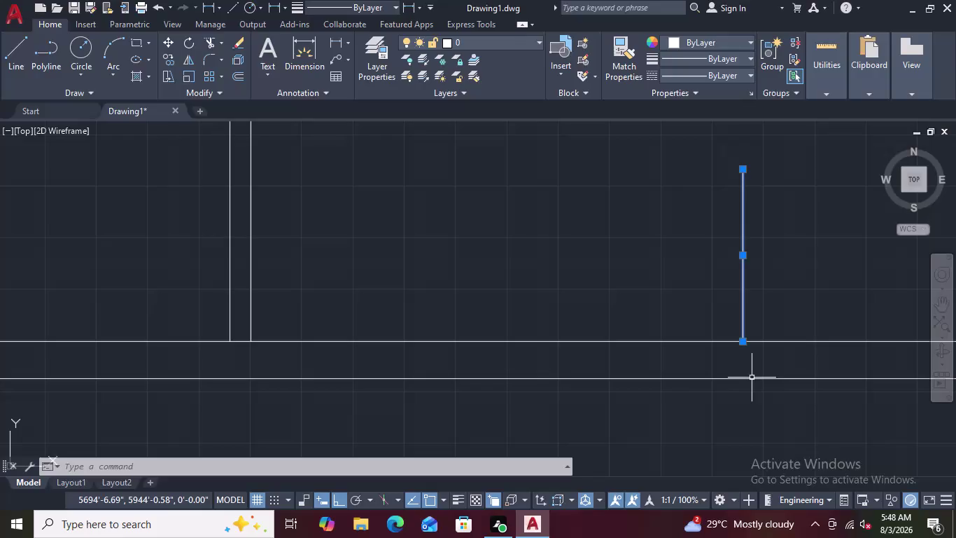
Start two dimension measurements from the wall corner and the stub's bottom end, cancelling both.
scroll(down, 3)
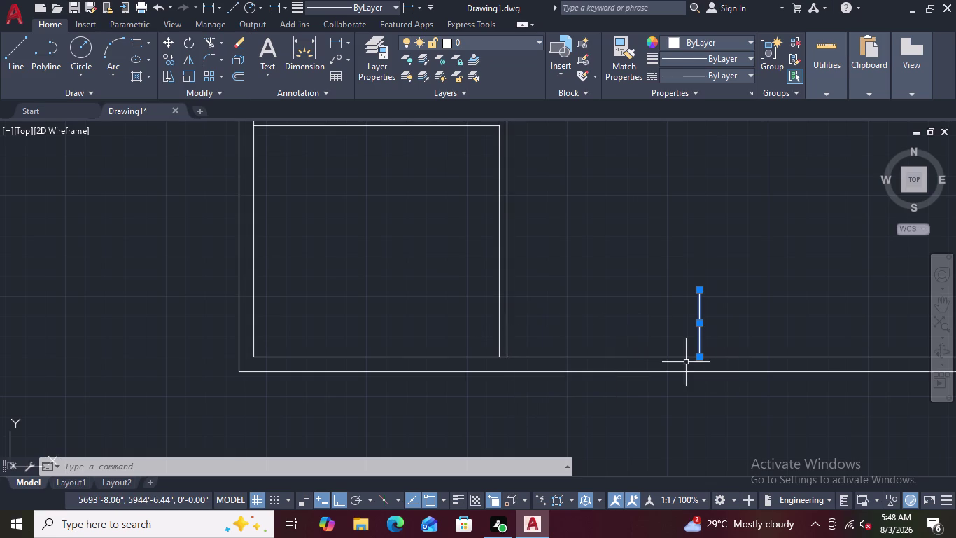
scroll(down, 3)
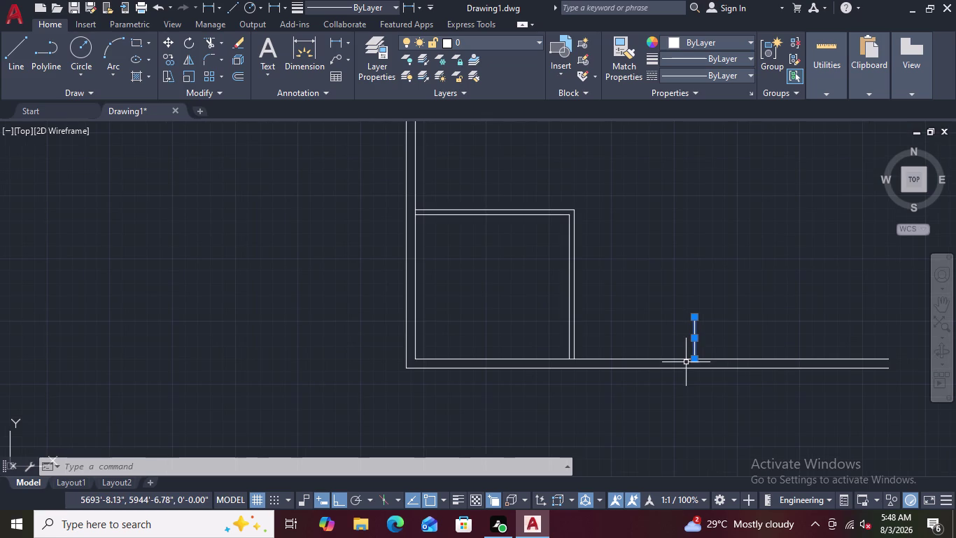
scroll(up, 3)
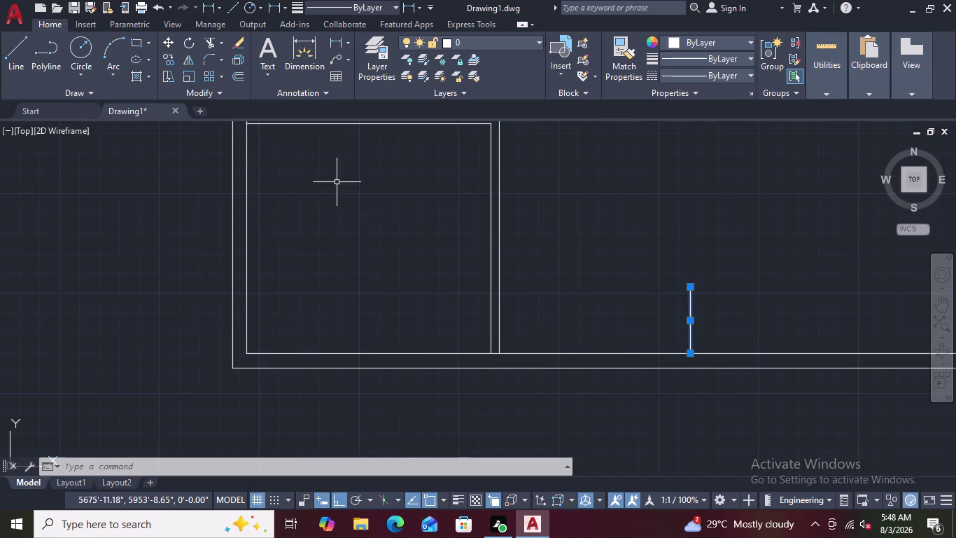
click(297, 49)
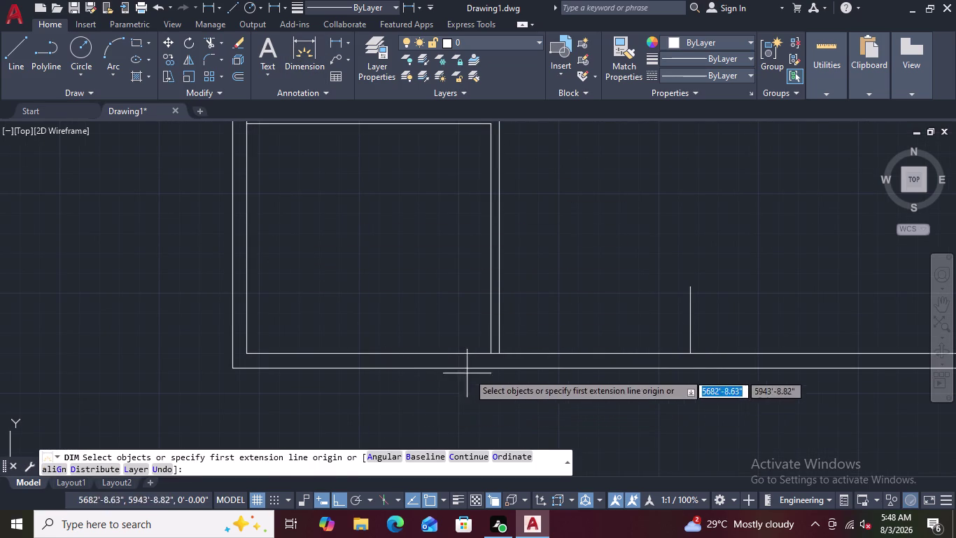
click(495, 353)
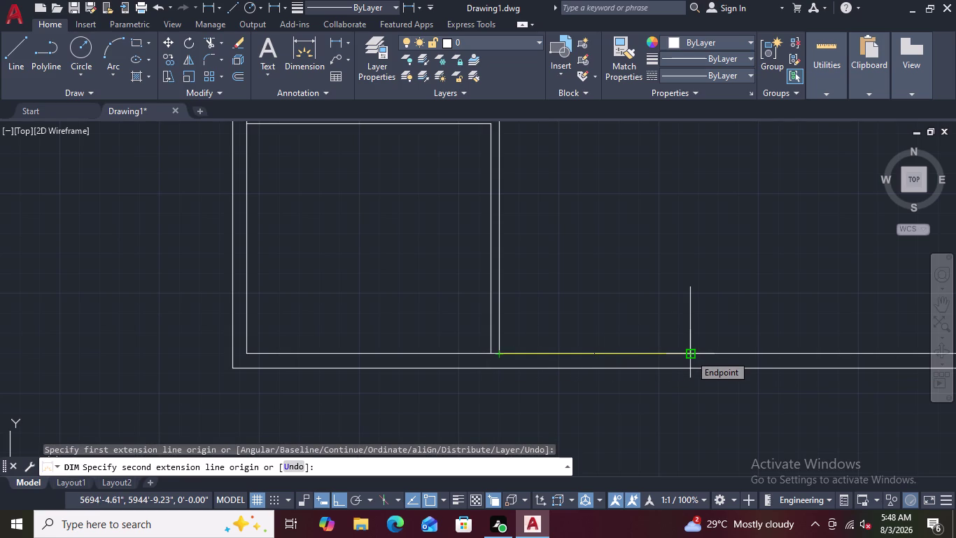
key(Escape)
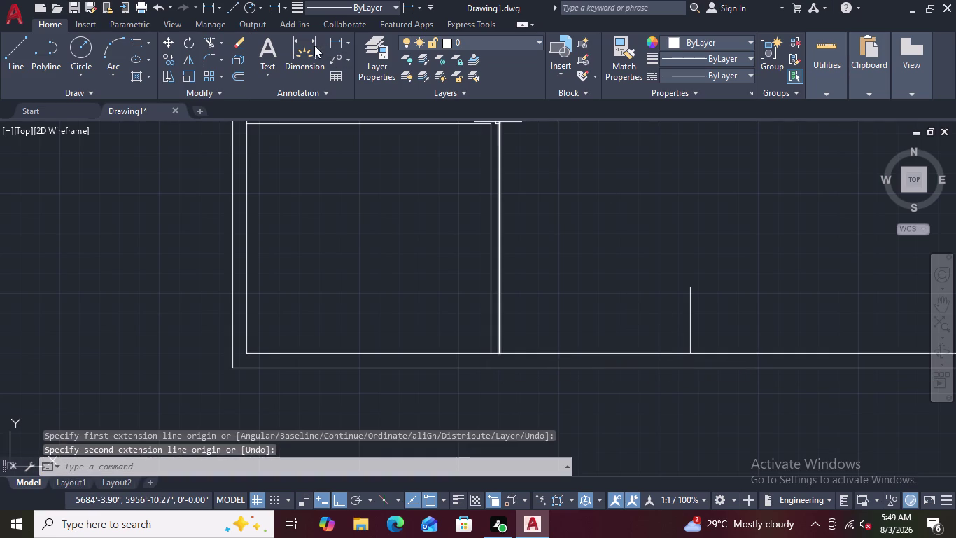
click(306, 49)
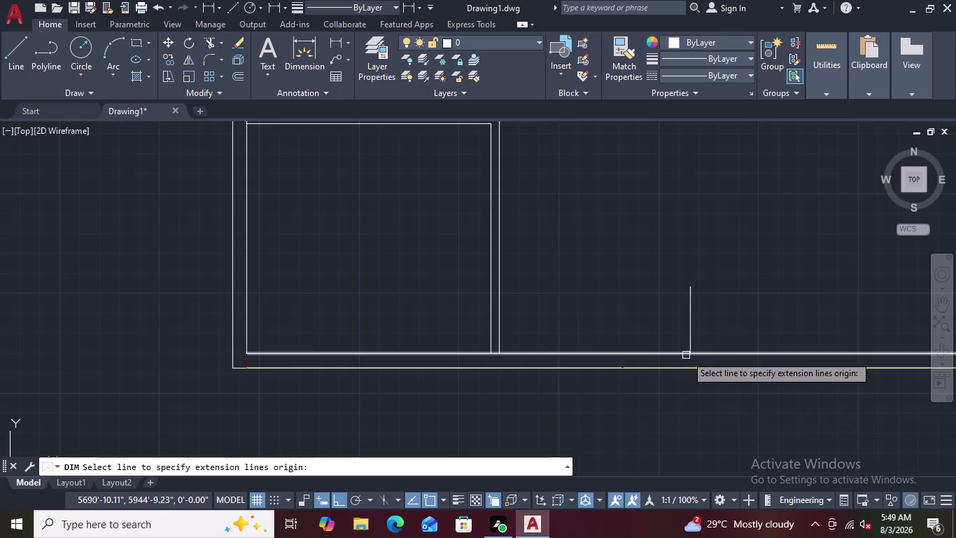
click(690, 353)
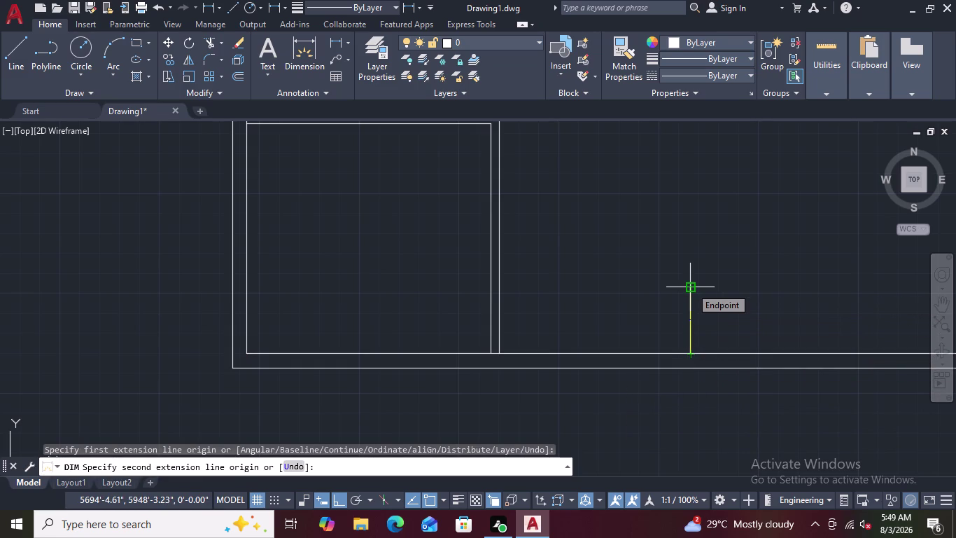
key(Escape)
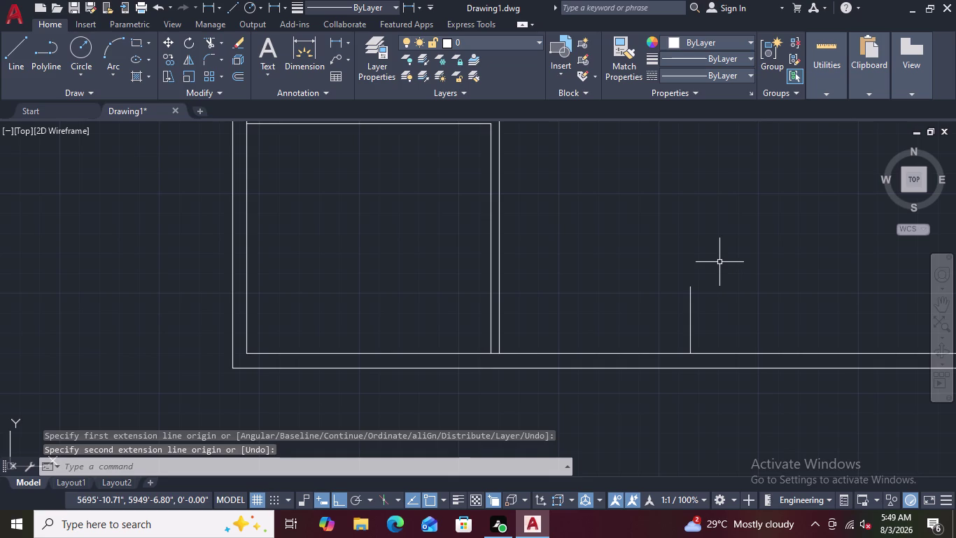
Select the short vertical stub, then abandon stretching its top end.
click(691, 289)
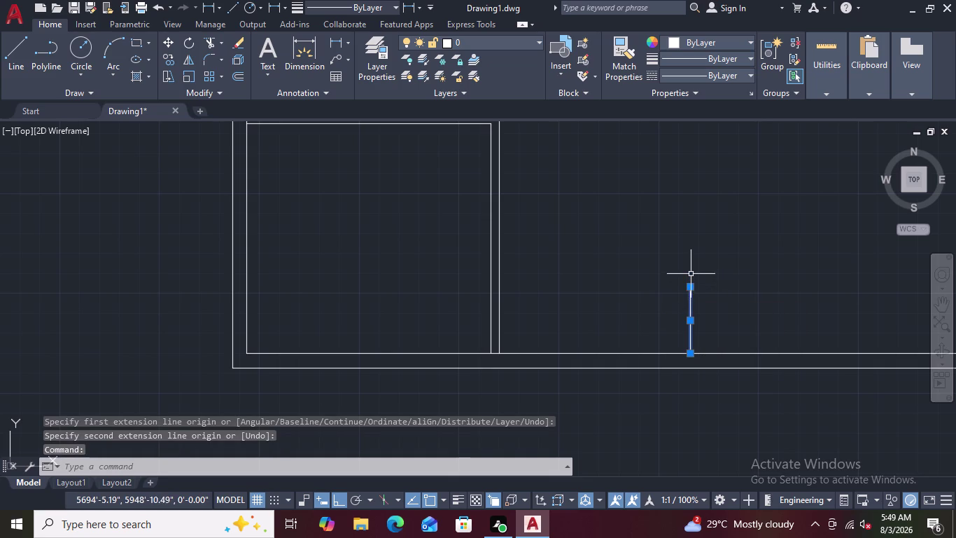
click(690, 289)
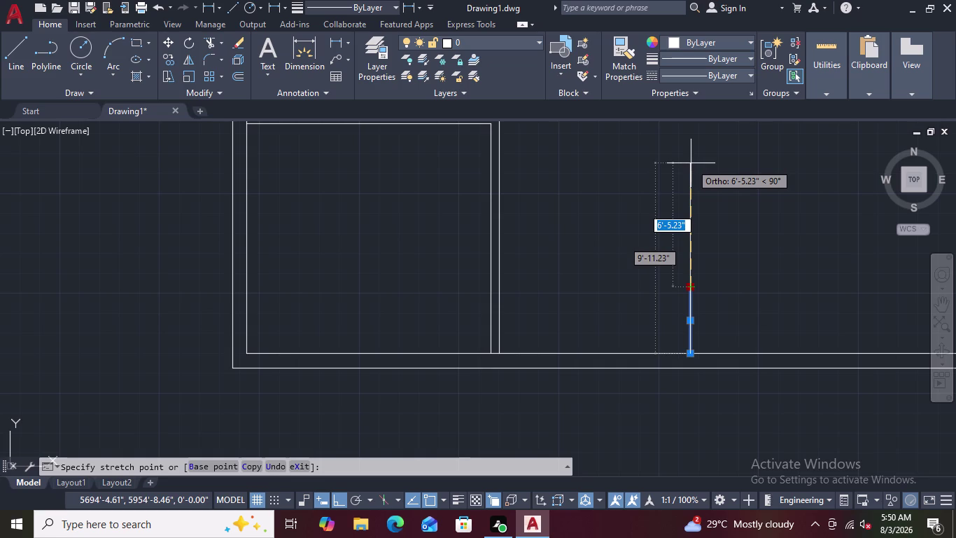
key(Escape)
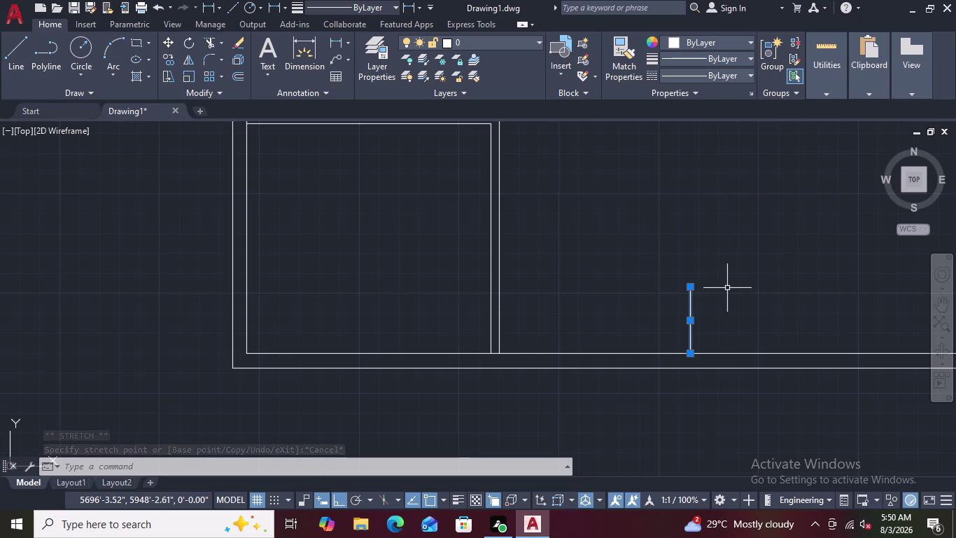
key(Escape)
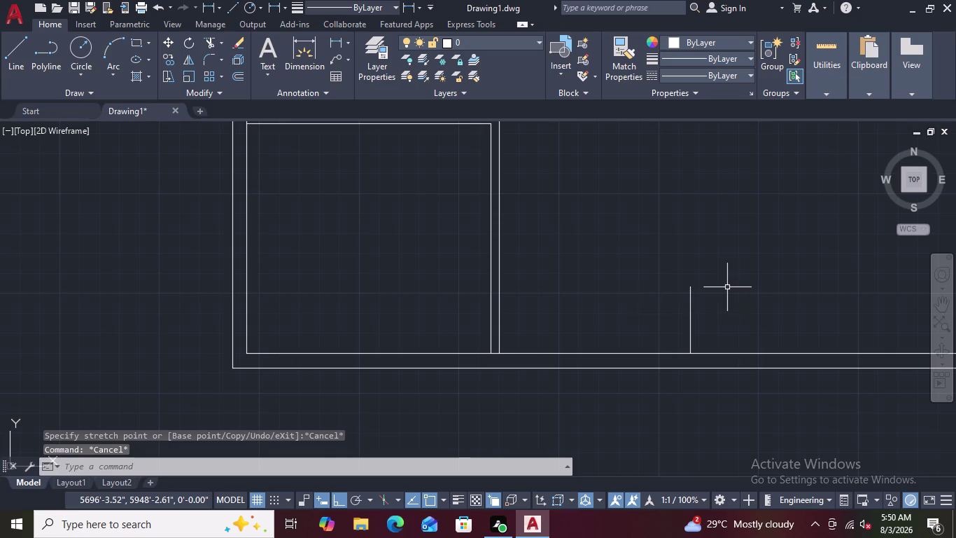
Draw an 8'11" wall line up from the stub's bottom, turning left to the existing wall.
key(l)
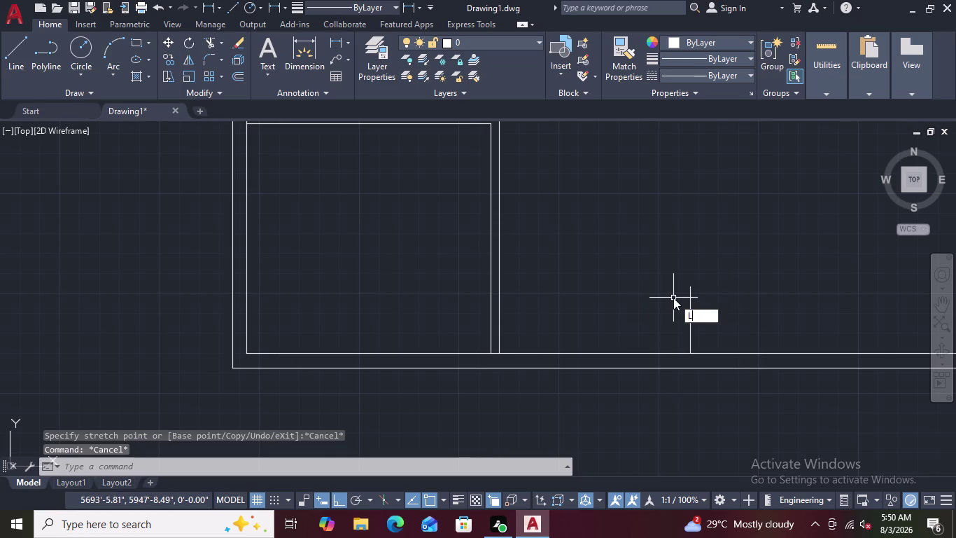
key(space)
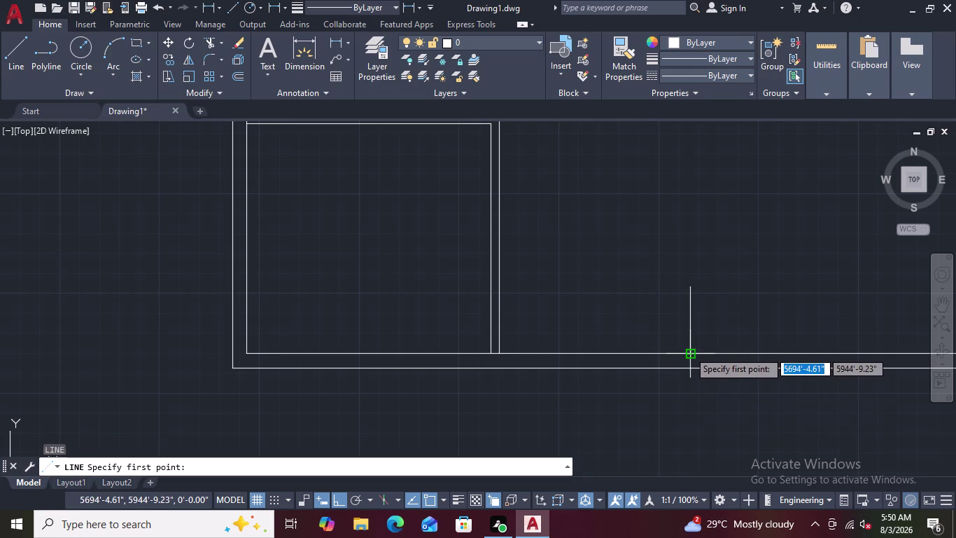
click(689, 351)
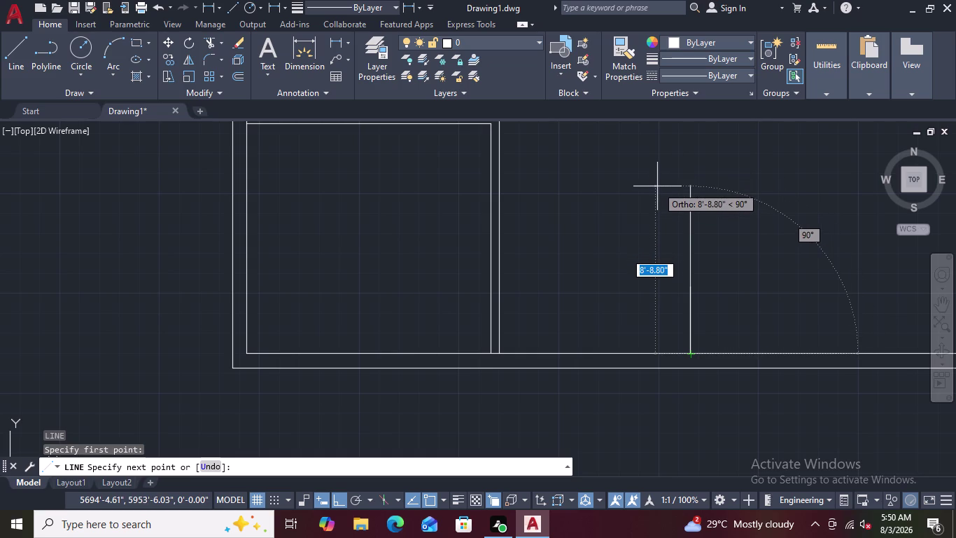
text(8')
text(11)
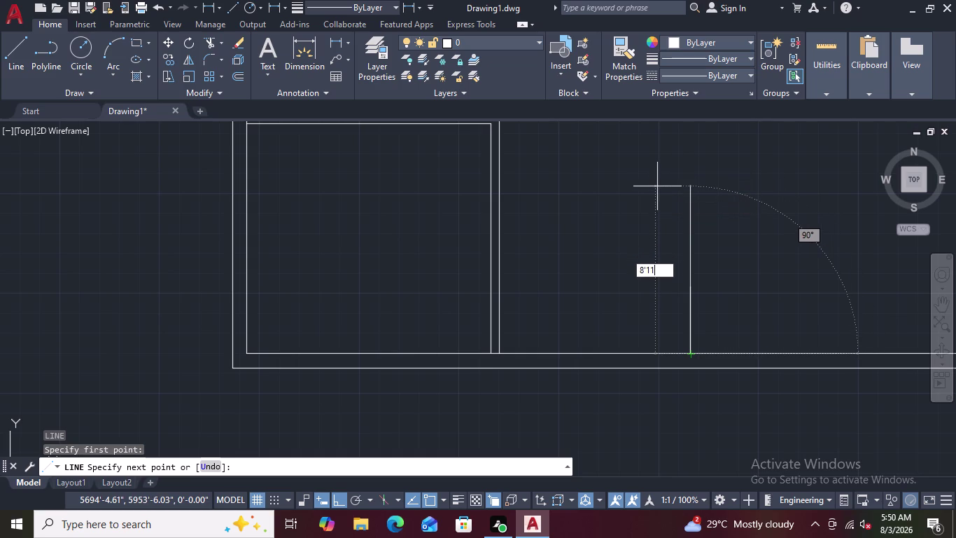
key(shift+quotedbl)
key(Return)
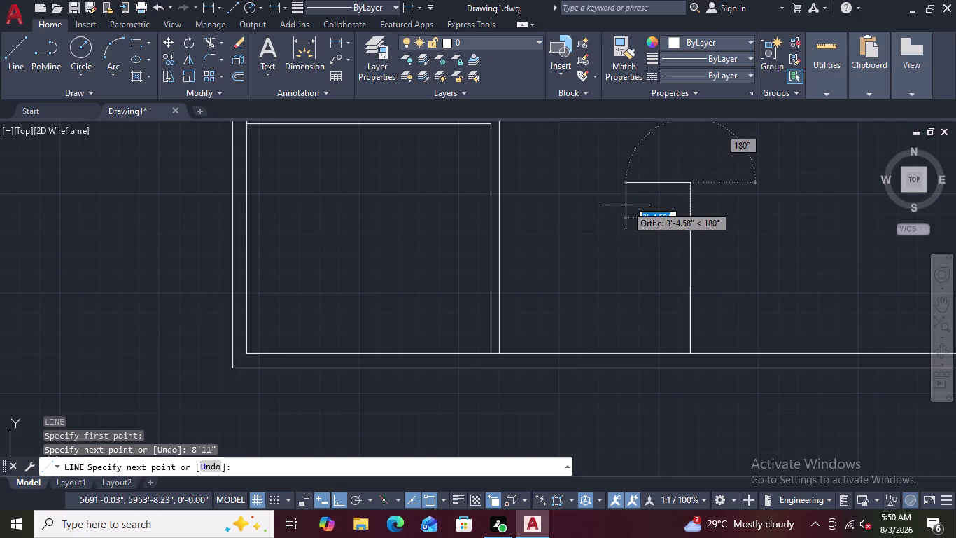
click(500, 179)
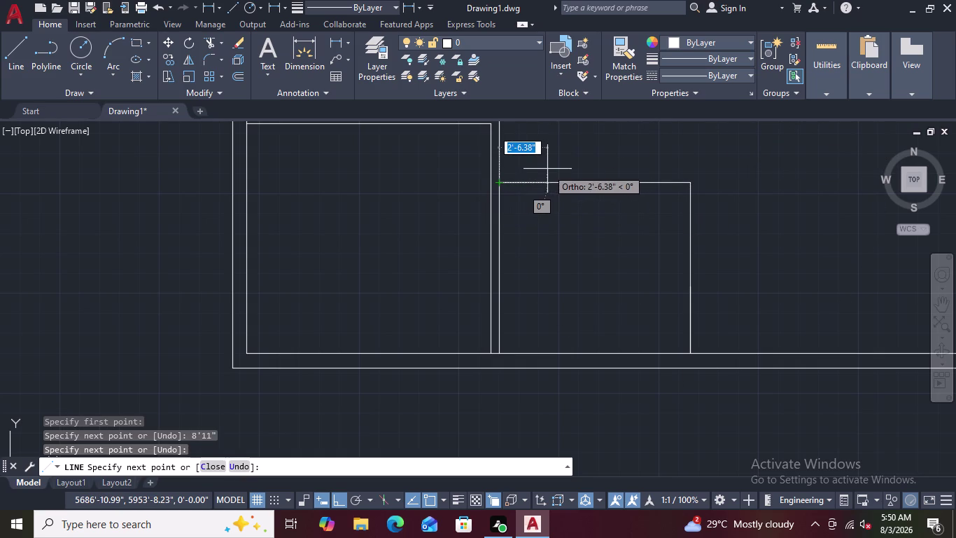
key(Escape)
scroll(up, 3)
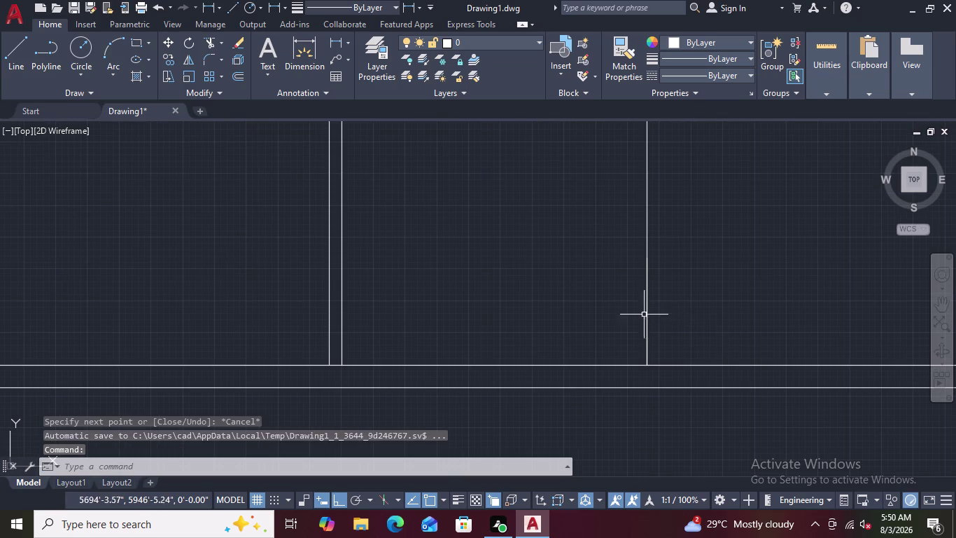
Pick the short stub from the overlapping lines on the right wall and delete it.
click(647, 299)
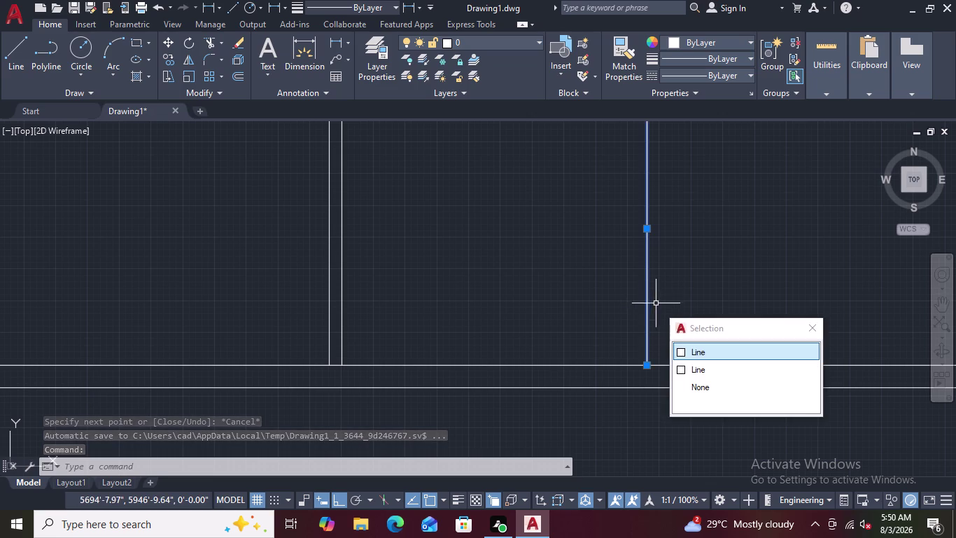
scroll(down, 3)
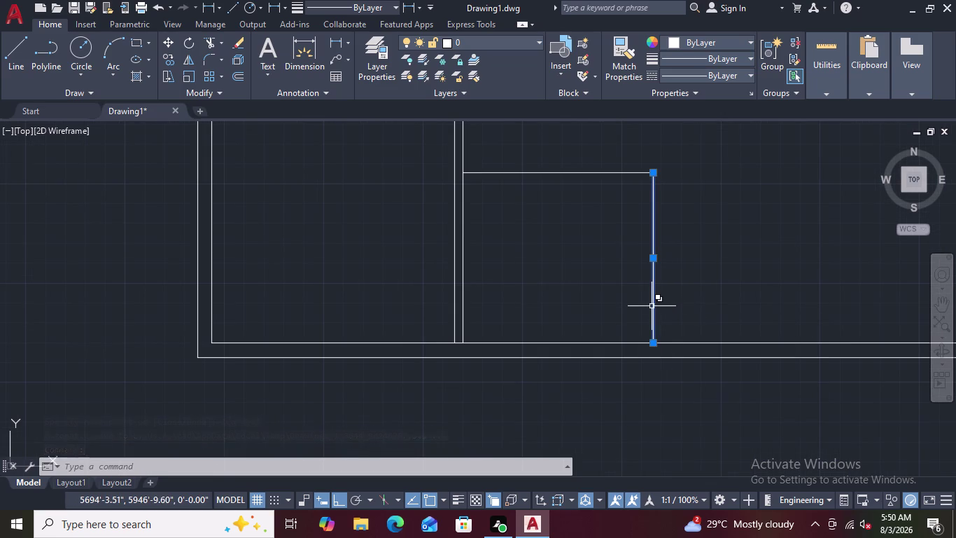
key(Escape)
click(653, 307)
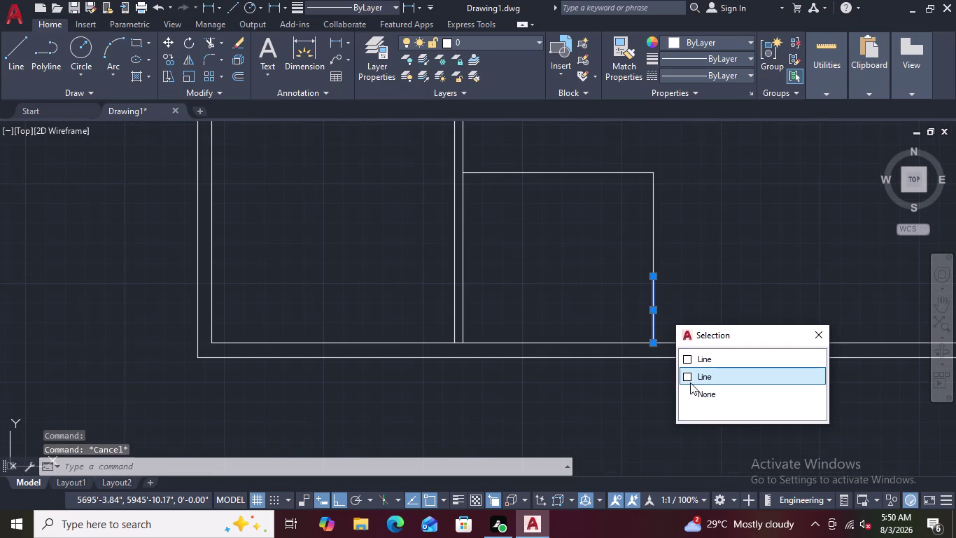
click(687, 373)
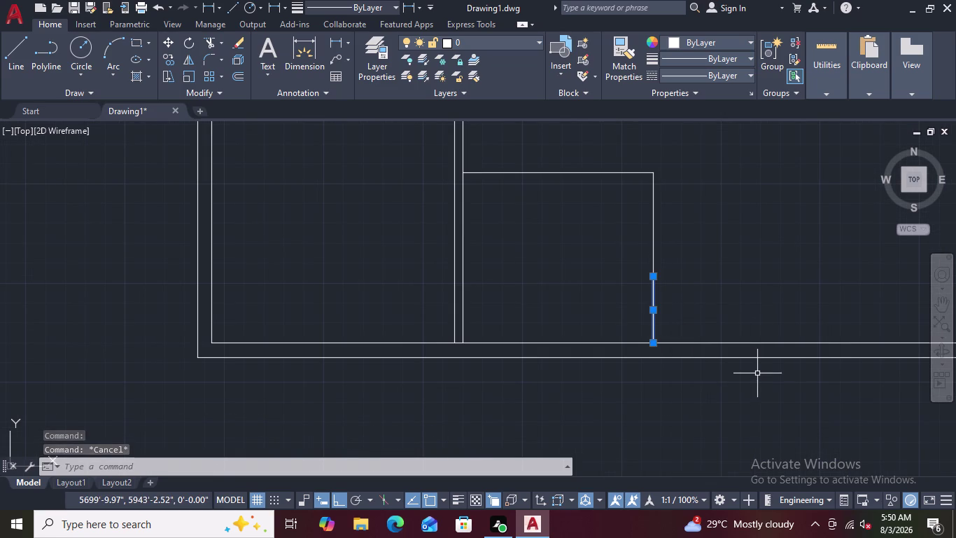
key(Delete)
scroll(down, 3)
scroll(up, 3)
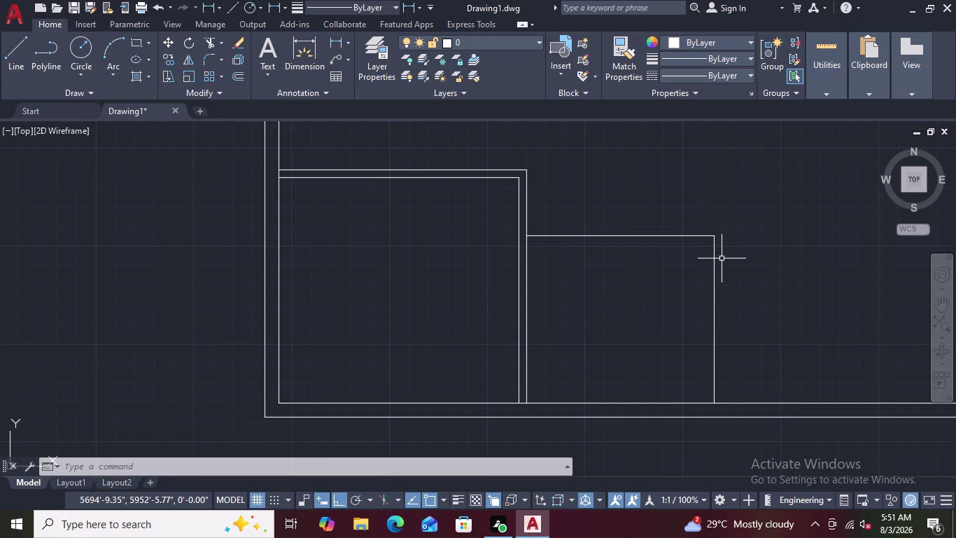
Offset the new room's top and right wall lines outward by 5".
key(o)
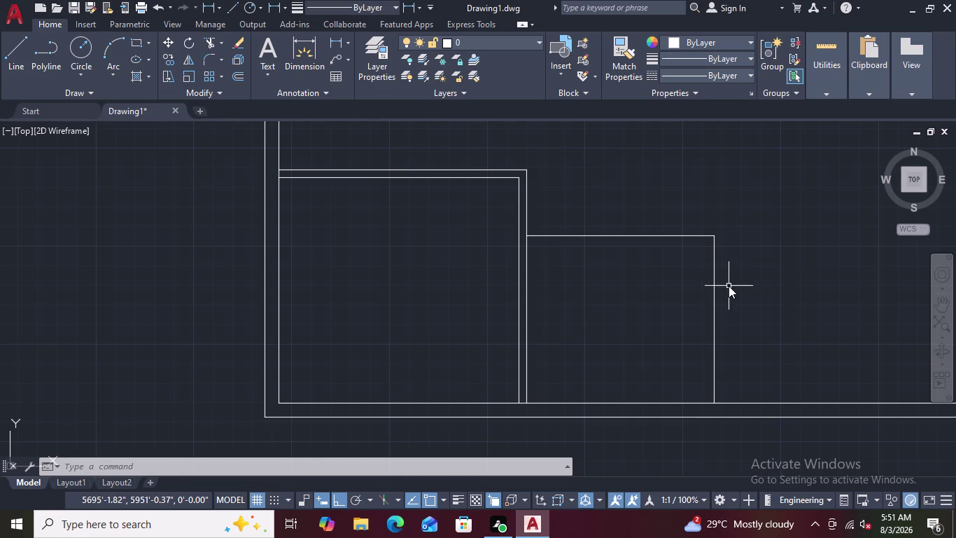
key(space)
key(5)
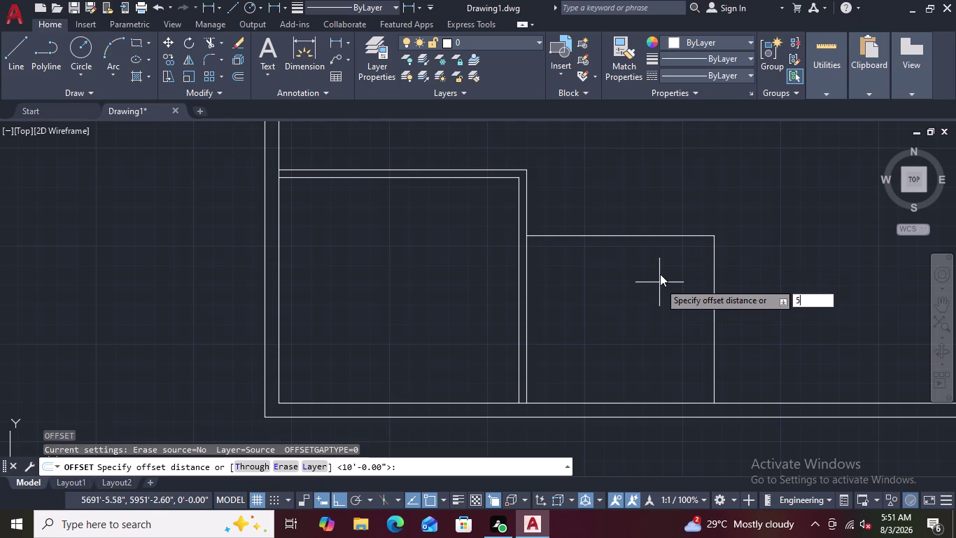
key(shift+quotedbl)
key(Return)
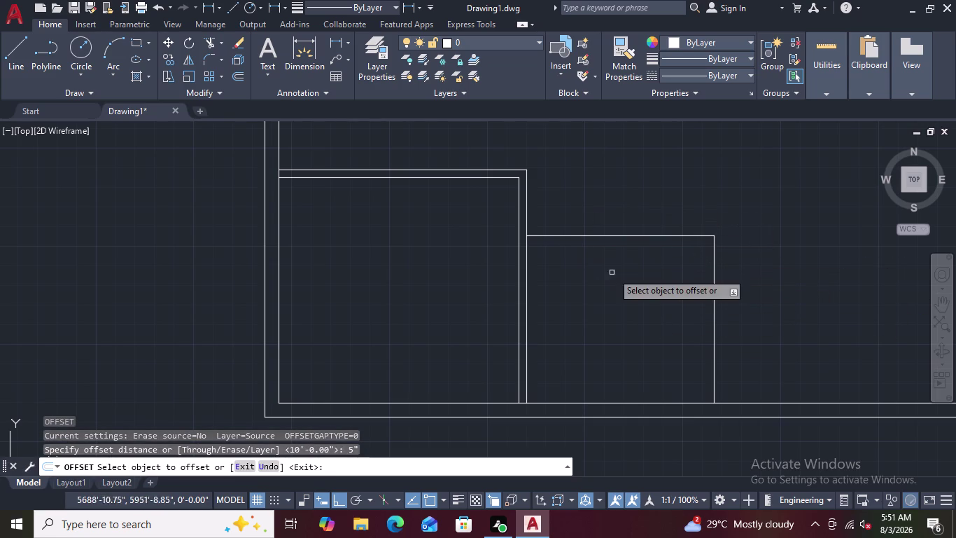
click(601, 236)
click(601, 209)
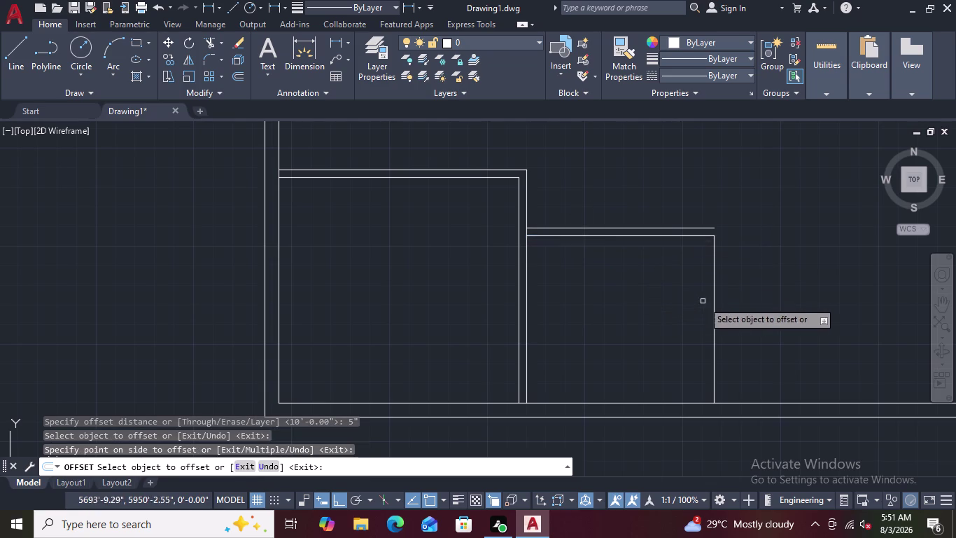
click(712, 284)
click(744, 280)
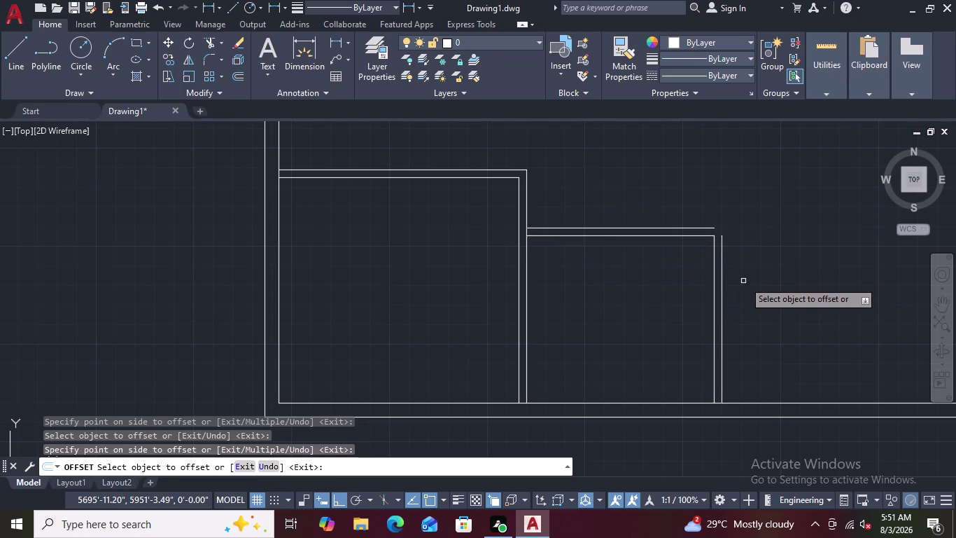
key(Escape)
Fillet the small room's outer top and right wall lines into a sharp corner, then pan out.
text(F)
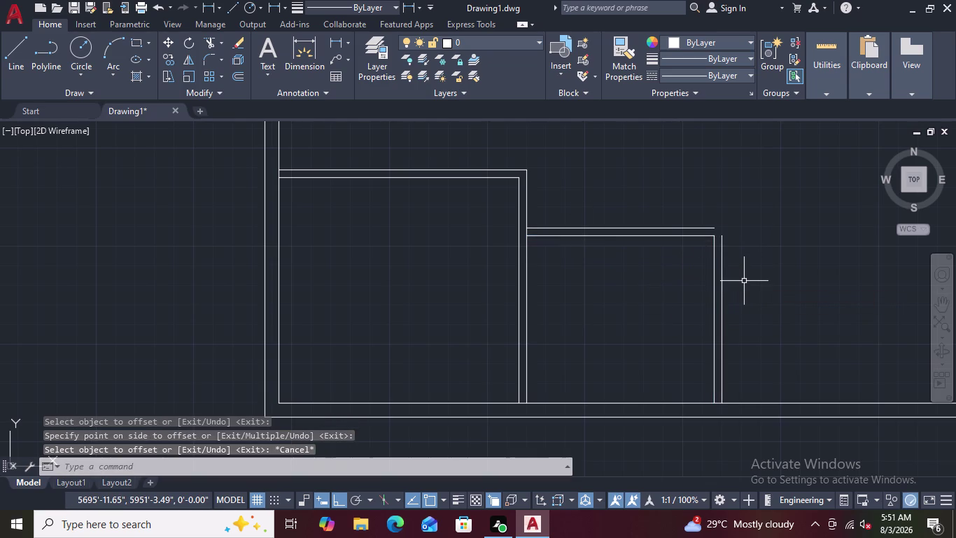
key(space)
click(705, 229)
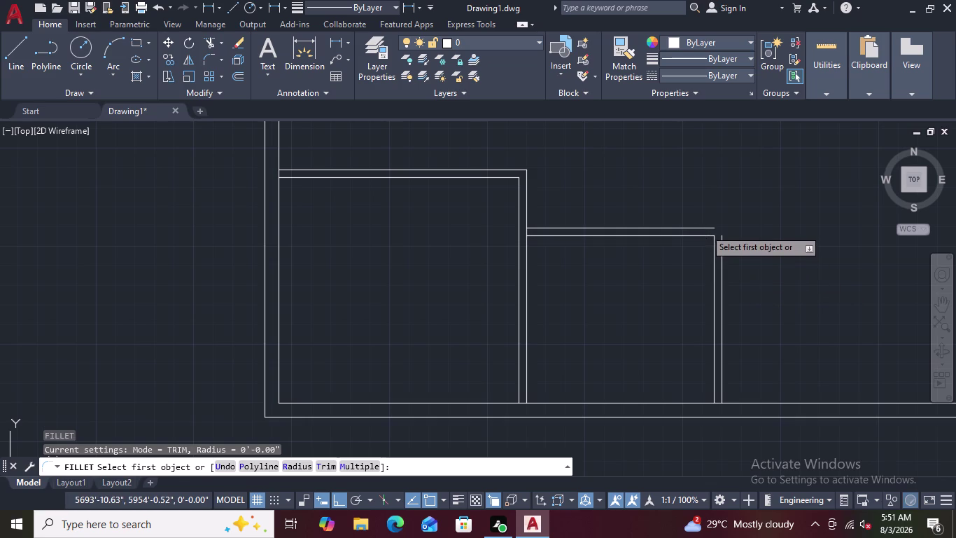
click(722, 245)
key(Escape)
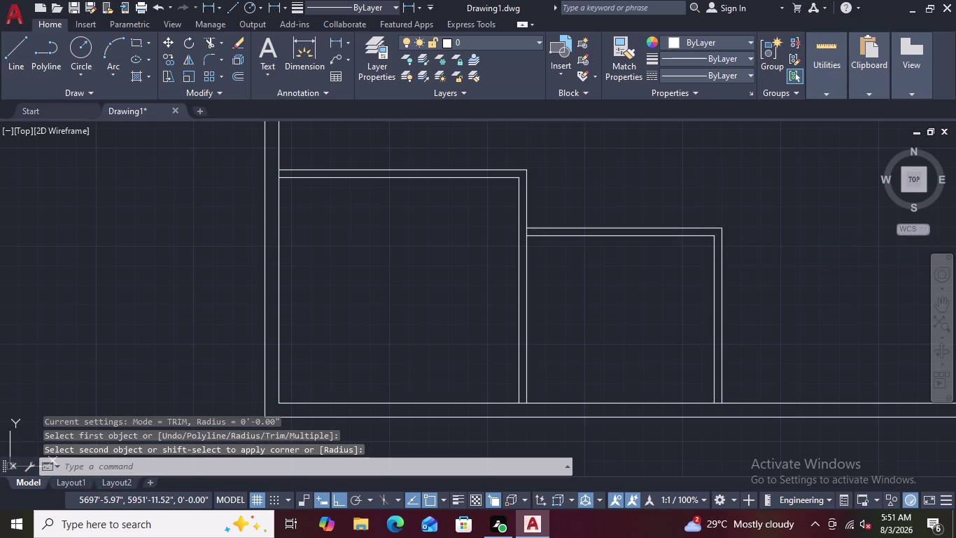
scroll(down, 3)
middle_drag(822, 287, 573, 198)
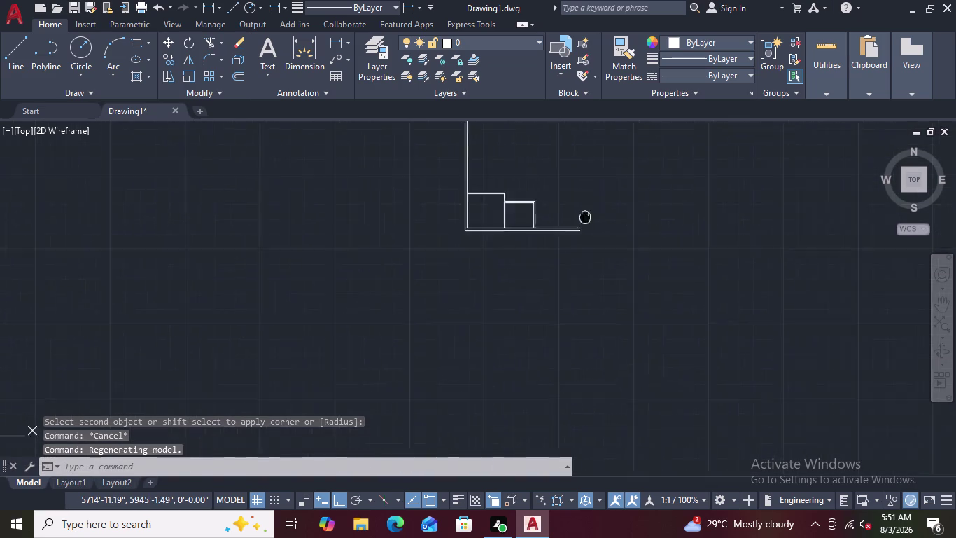
middle_drag(573, 199, 560, 177)
scroll(down, 3)
middle_drag(534, 151, 537, 258)
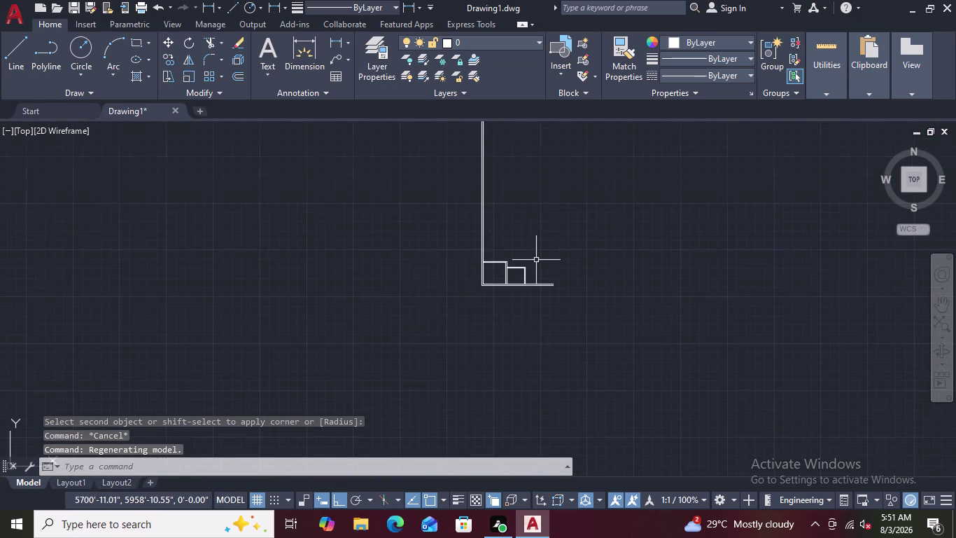
scroll(up, 3)
scroll(up, 3)
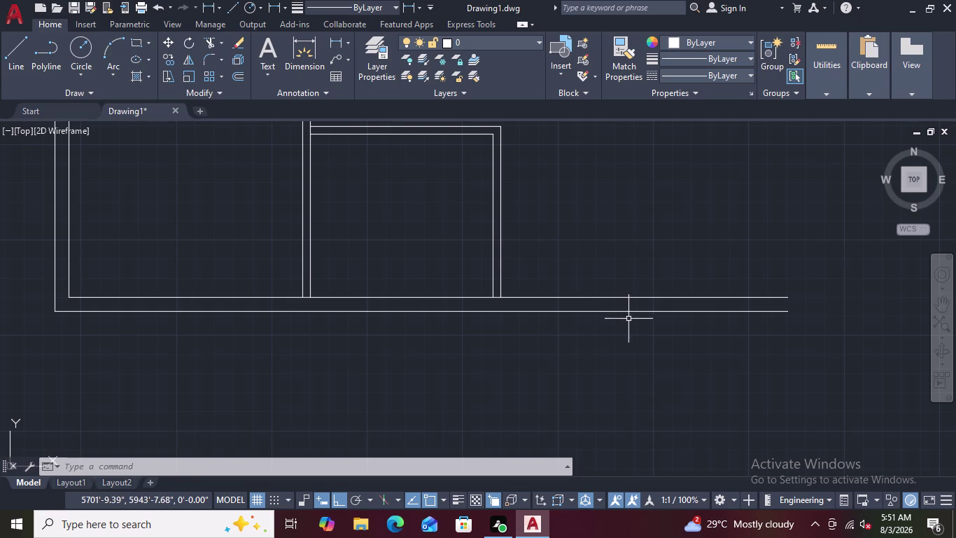
click(301, 45)
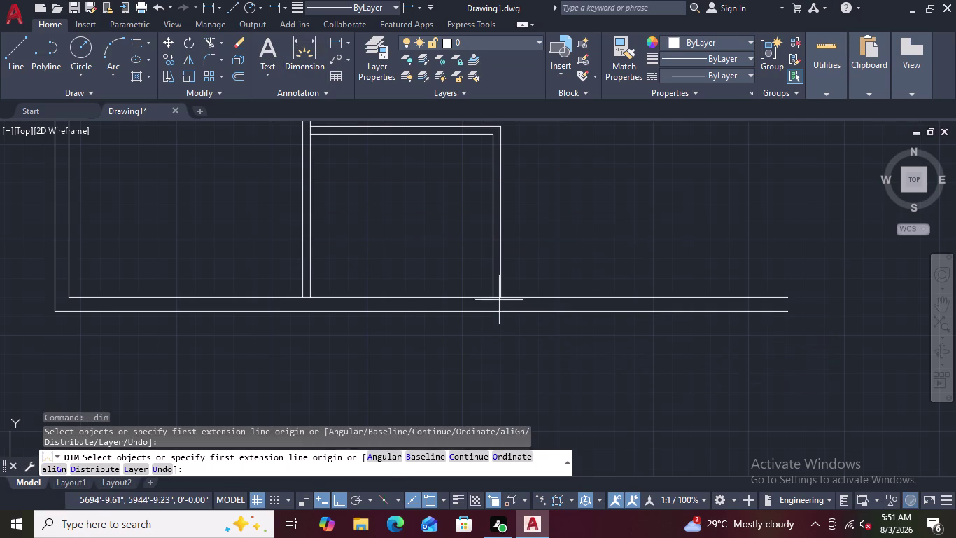
click(499, 294)
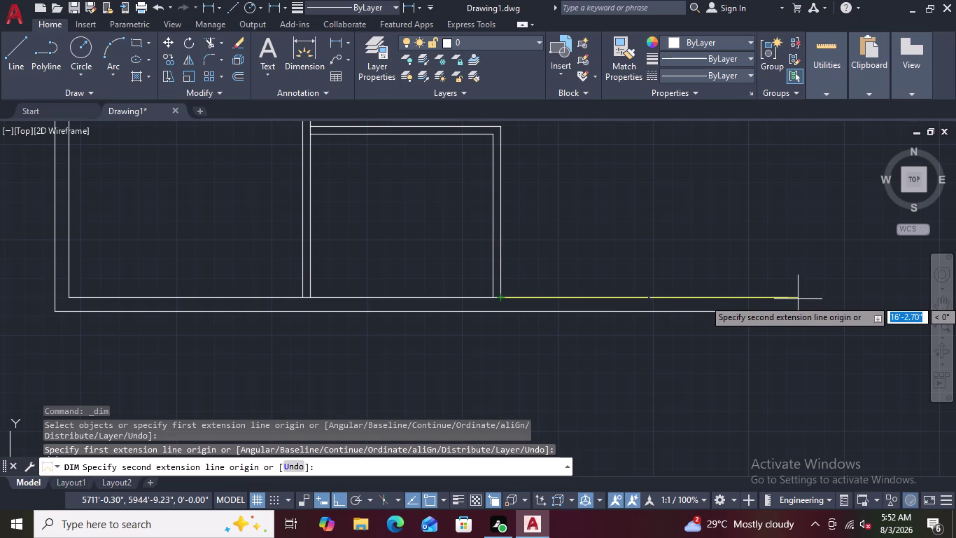
scroll(up, 3)
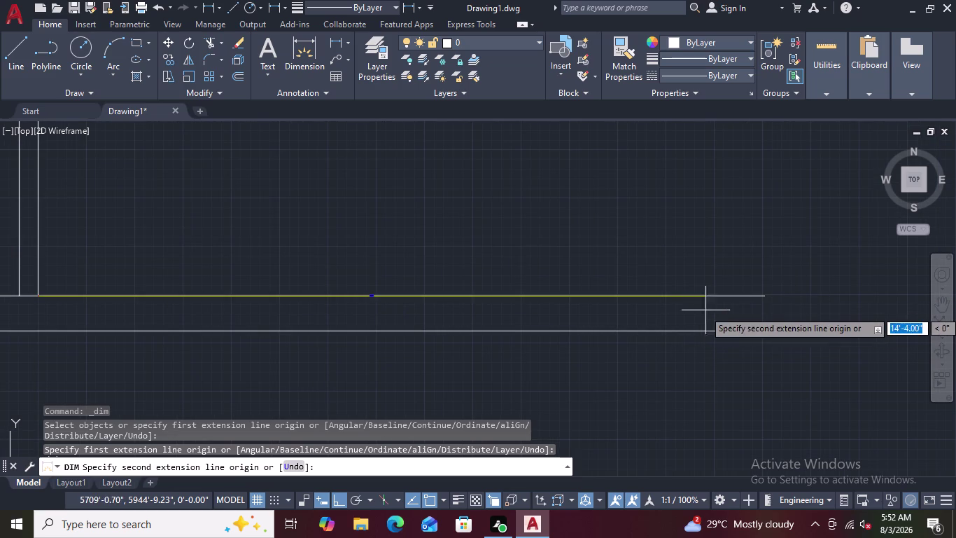
click(764, 296)
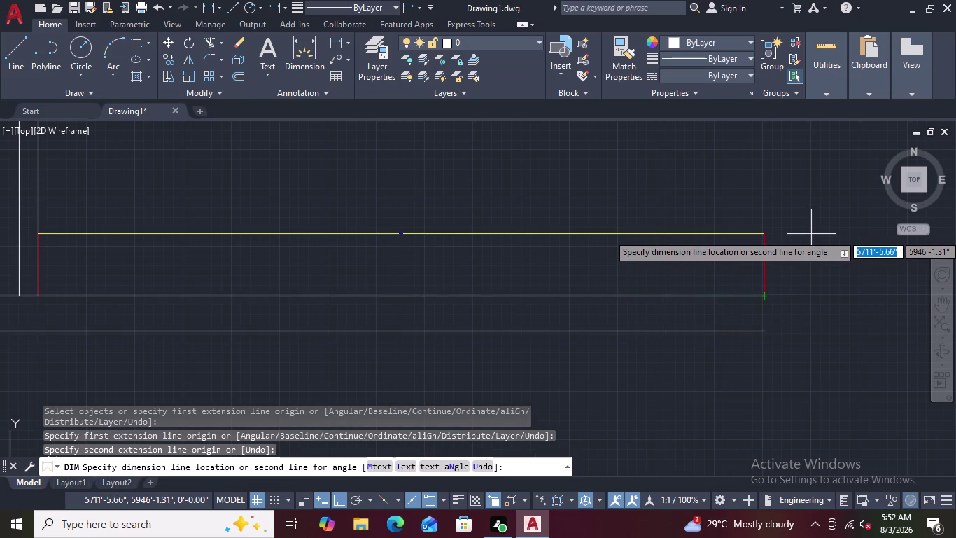
click(799, 347)
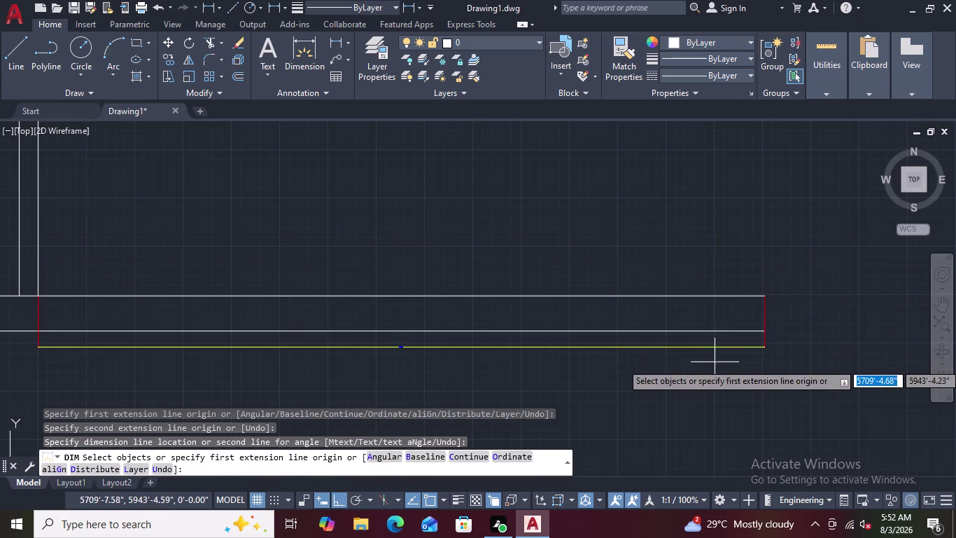
key(Escape)
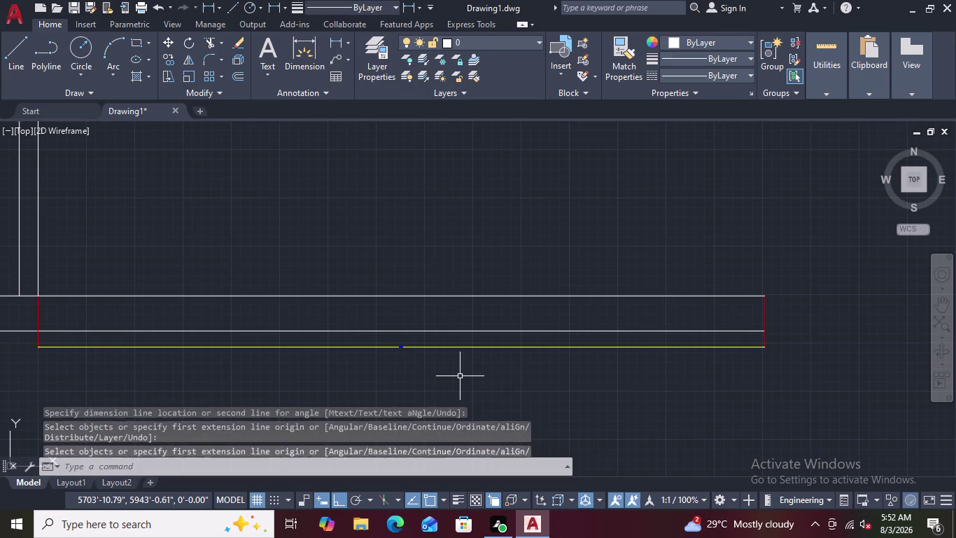
key(Escape)
scroll(up, 3)
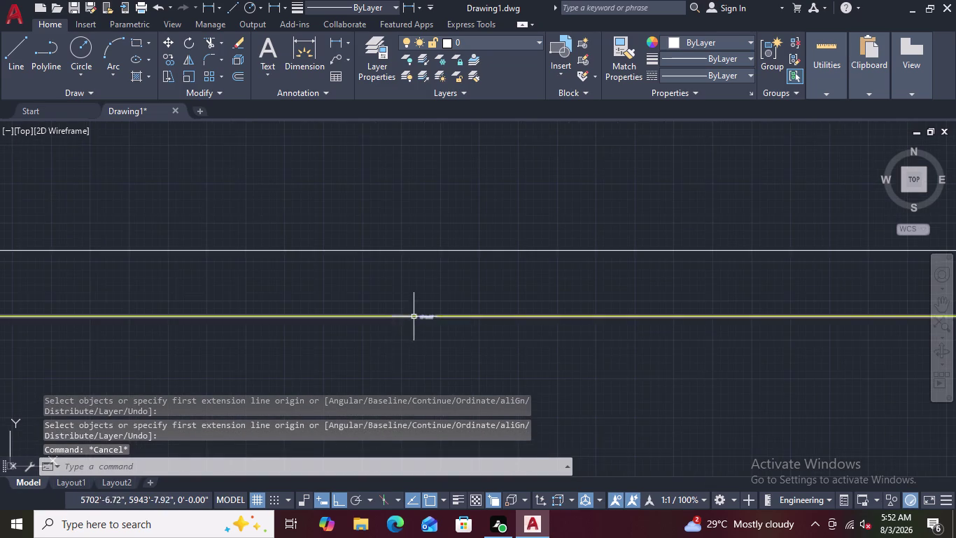
scroll(up, 3)
scroll(up, 3)
scroll(down, 3)
scroll(down, 3)
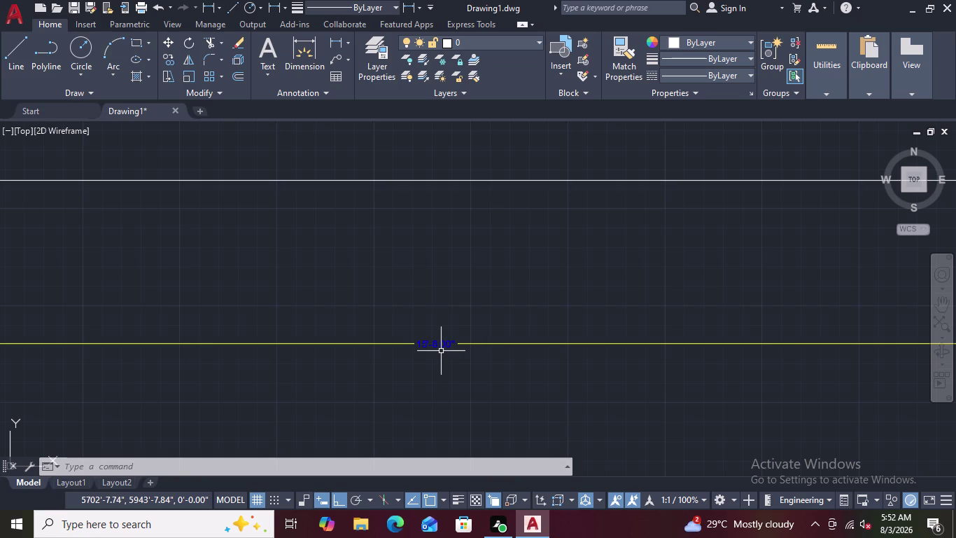
scroll(down, 3)
scroll(down, 3)
scroll(up, 3)
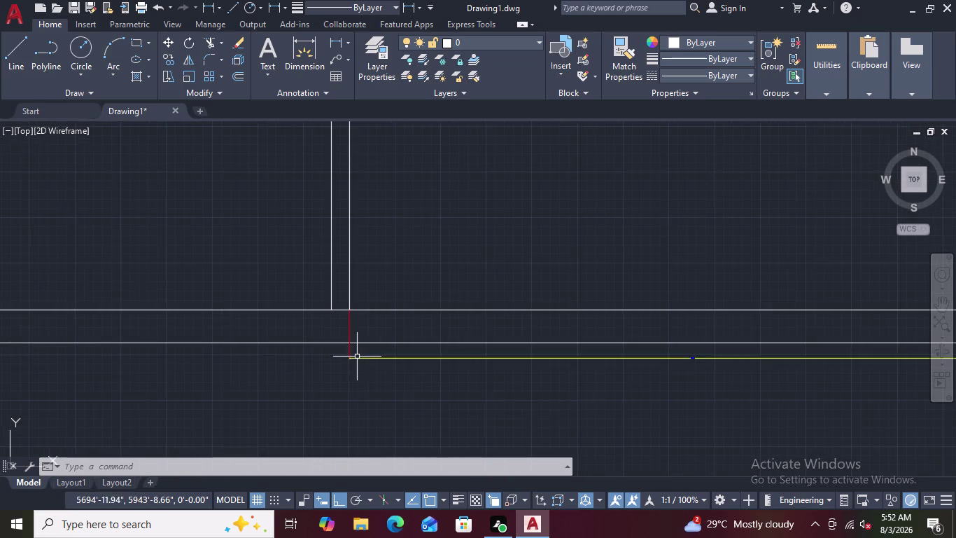
scroll(up, 3)
scroll(down, 3)
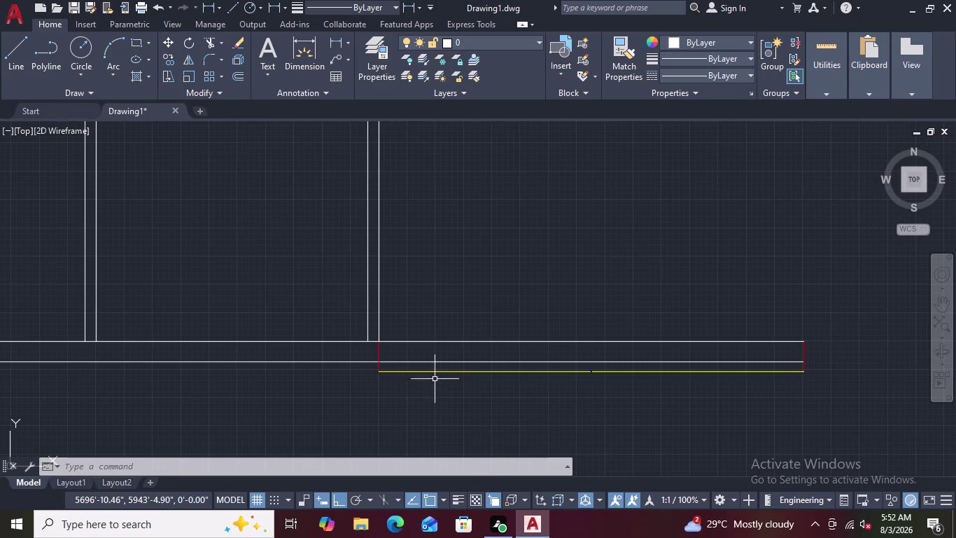
click(436, 373)
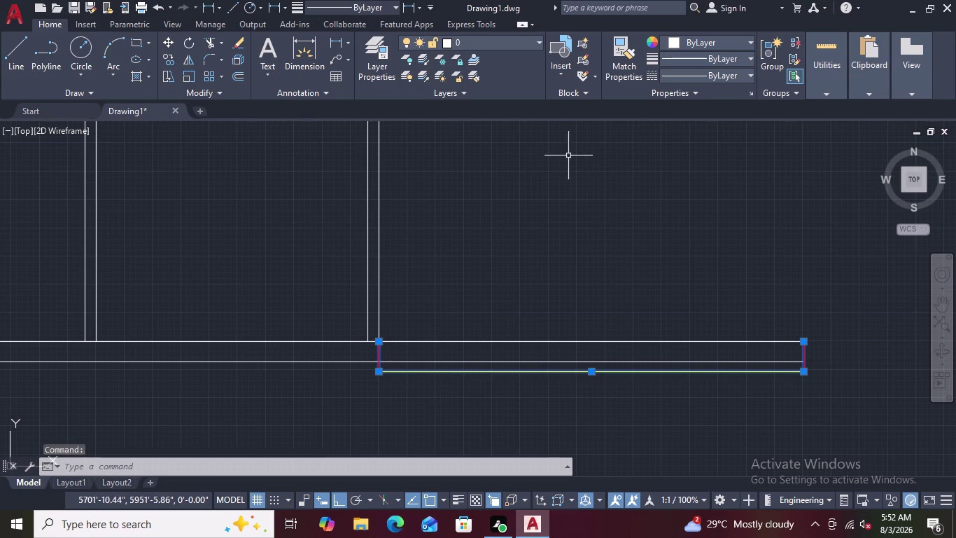
key(Delete)
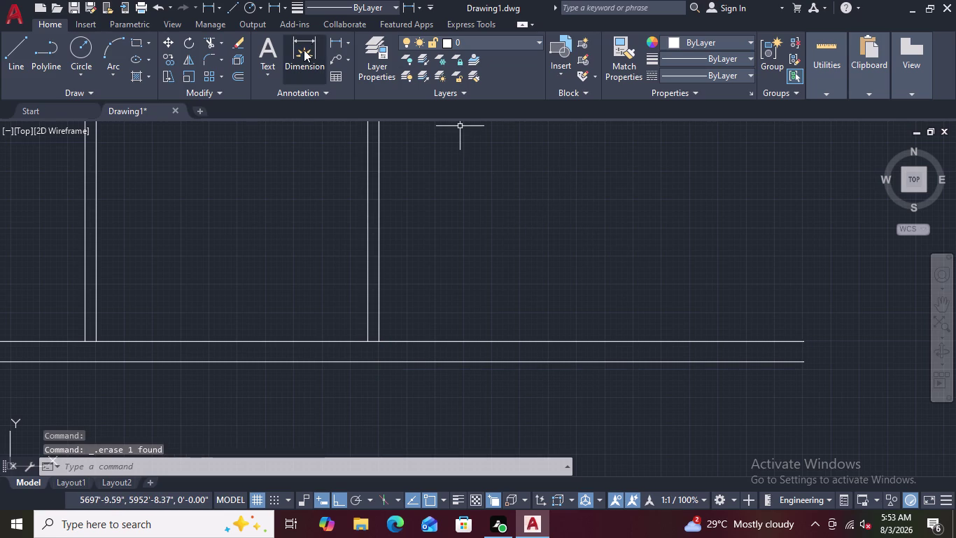
Place a 40' dimension from the outer bottom wall's left corner to its right end.
click(304, 50)
scroll(down, 3)
scroll(up, 3)
scroll(down, 3)
scroll(up, 3)
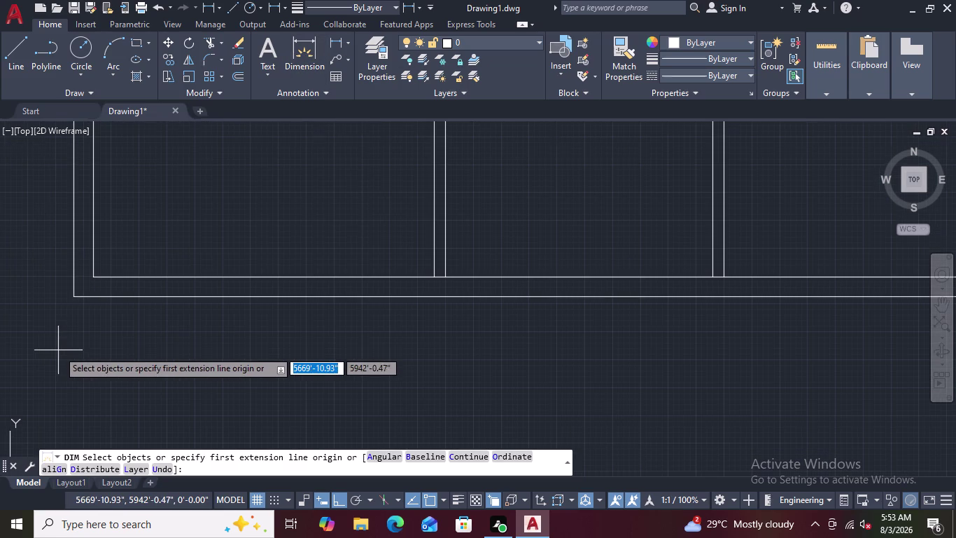
click(71, 293)
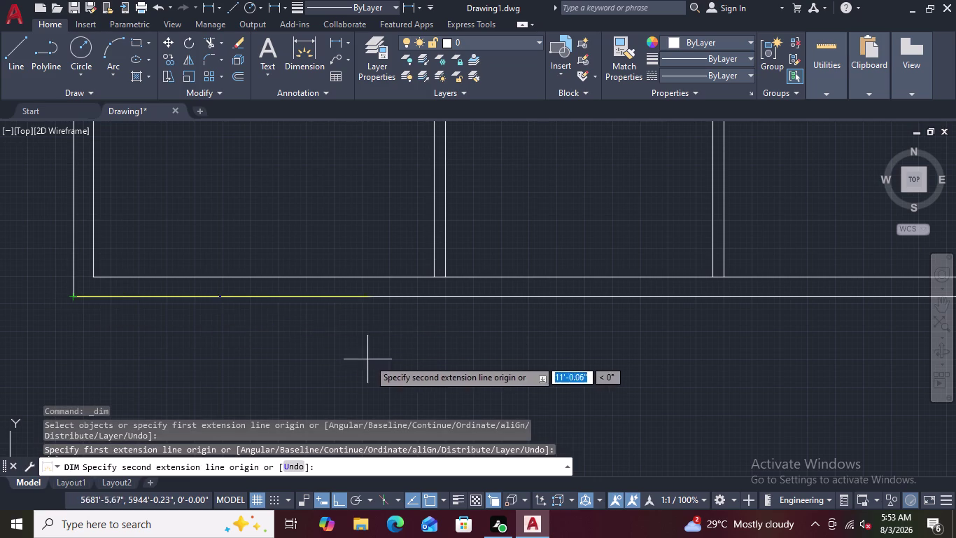
scroll(down, 3)
scroll(up, 3)
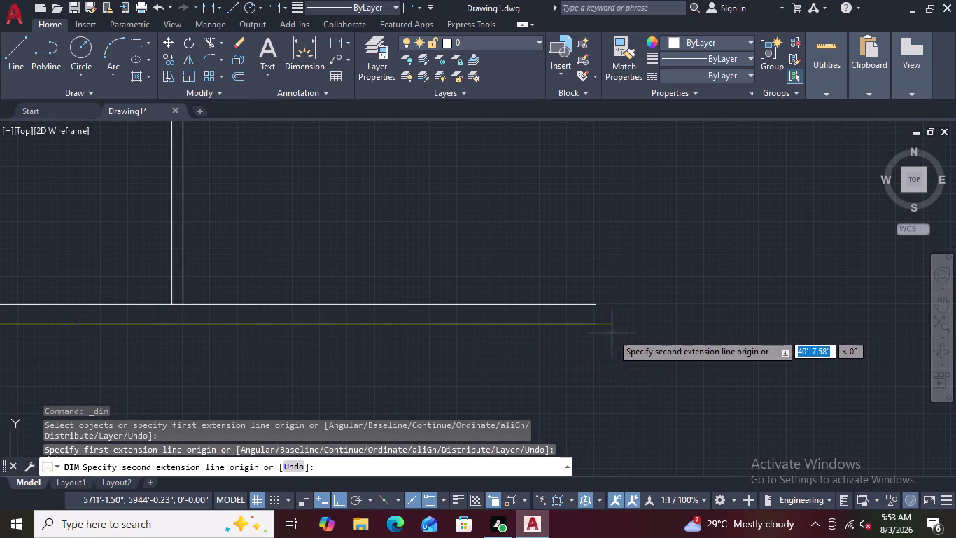
click(591, 323)
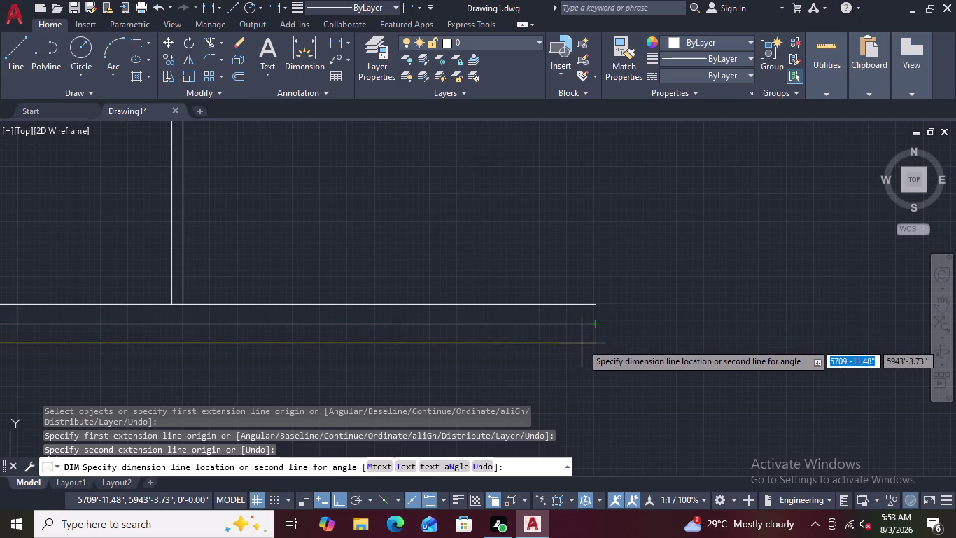
click(582, 343)
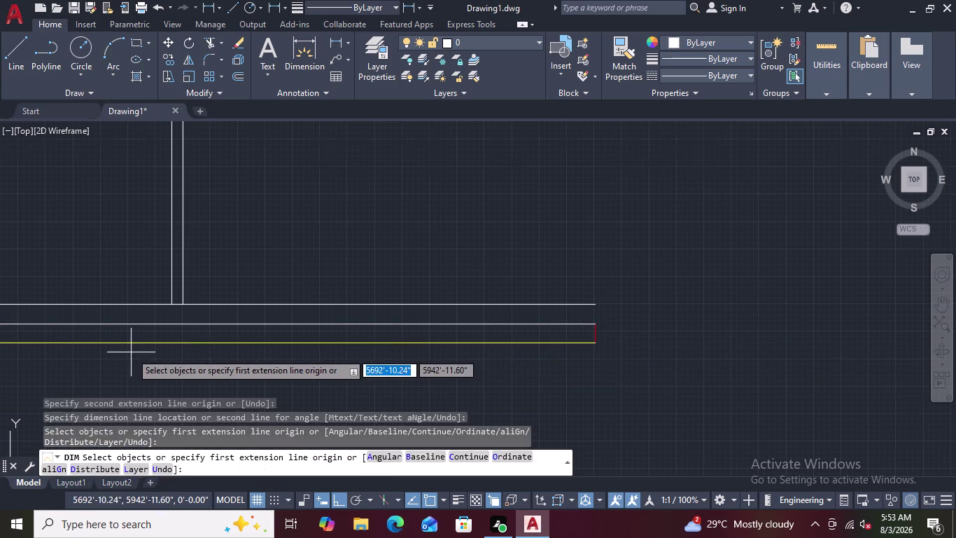
scroll(down, 3)
scroll(up, 3)
scroll(down, 3)
scroll(up, 3)
scroll(down, 3)
scroll(down, 3)
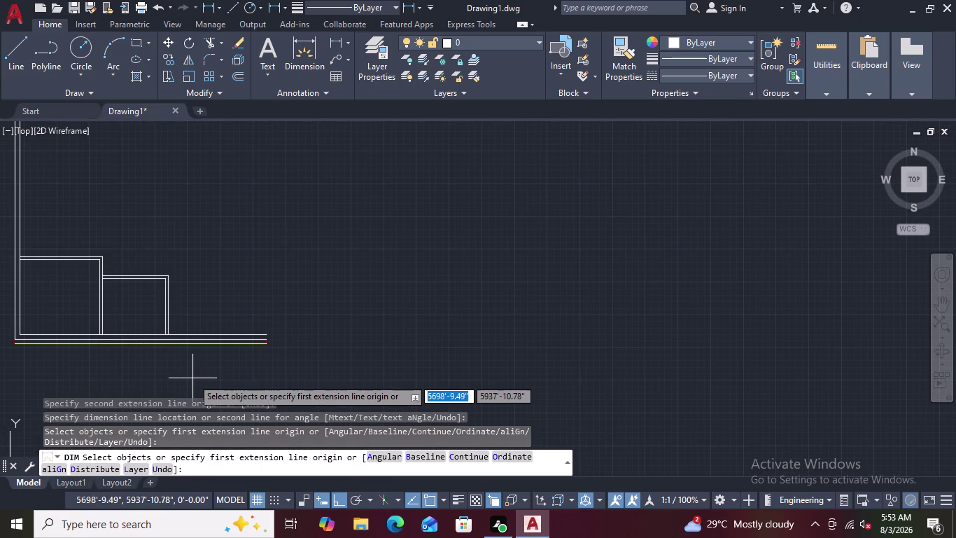
key(Escape)
scroll(up, 3)
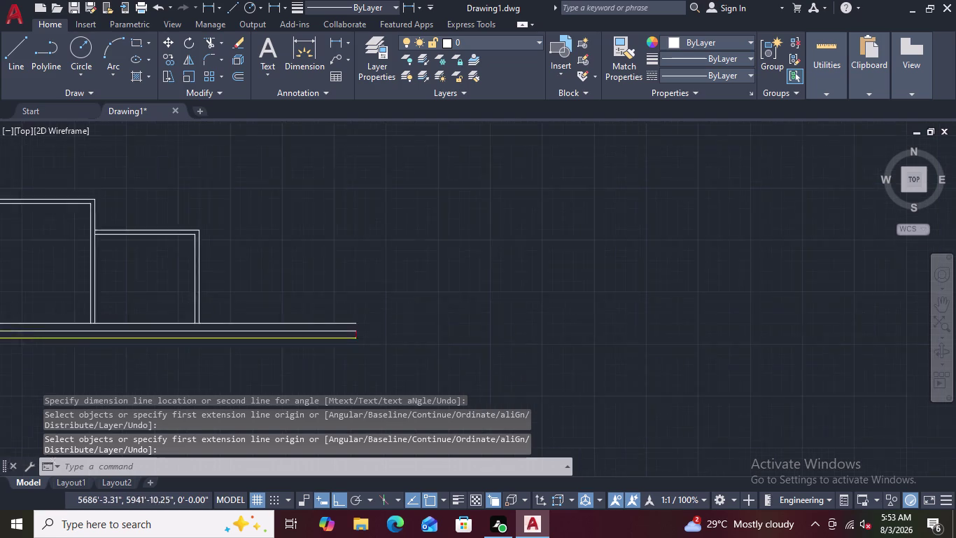
scroll(up, 3)
scroll(down, 3)
middle_drag(112, 322, 394, 301)
scroll(up, 3)
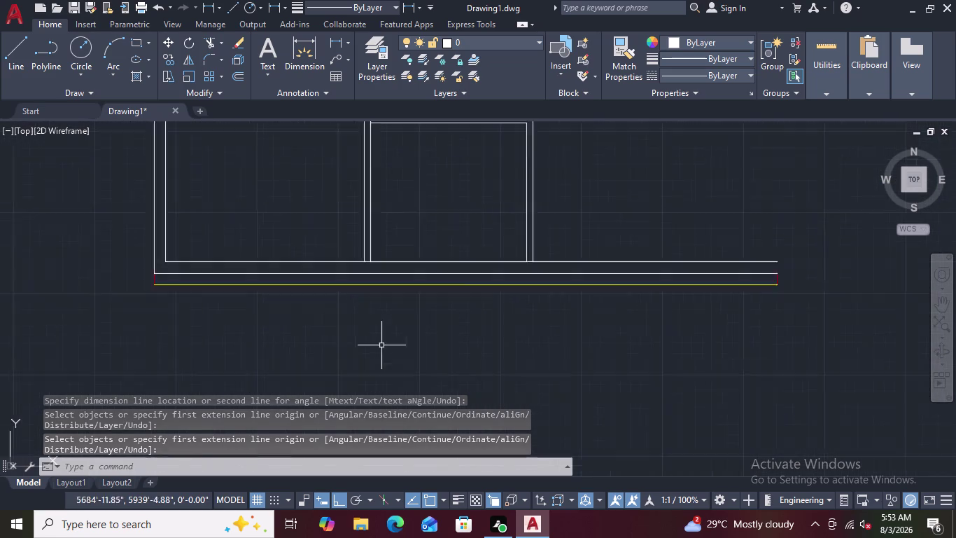
scroll(up, 3)
scroll(down, 3)
scroll(up, 3)
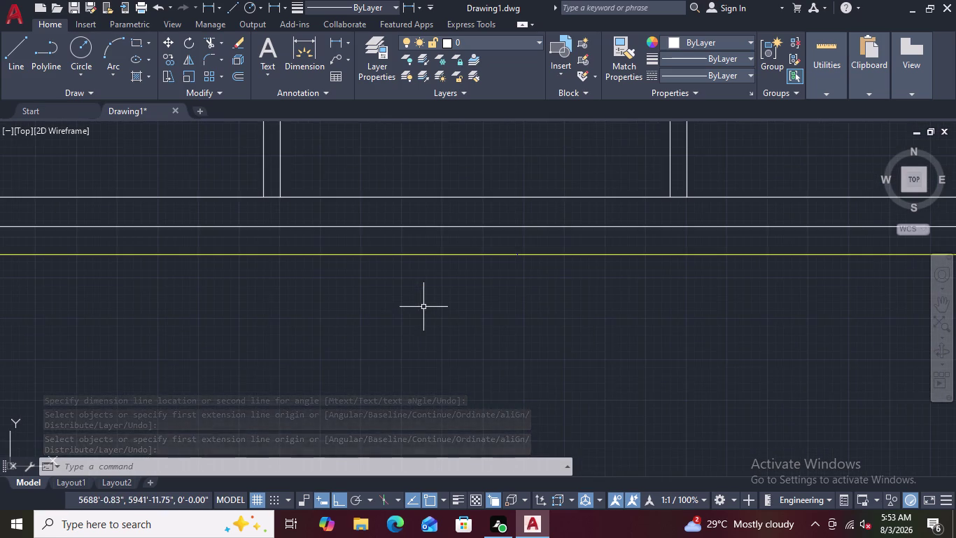
scroll(down, 3)
scroll(up, 3)
scroll(up, 3)
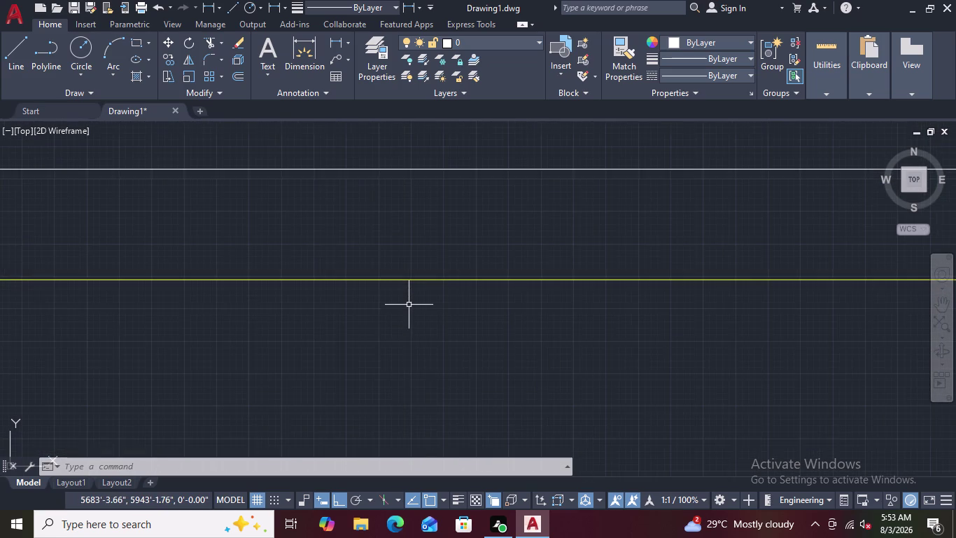
scroll(down, 3)
scroll(up, 3)
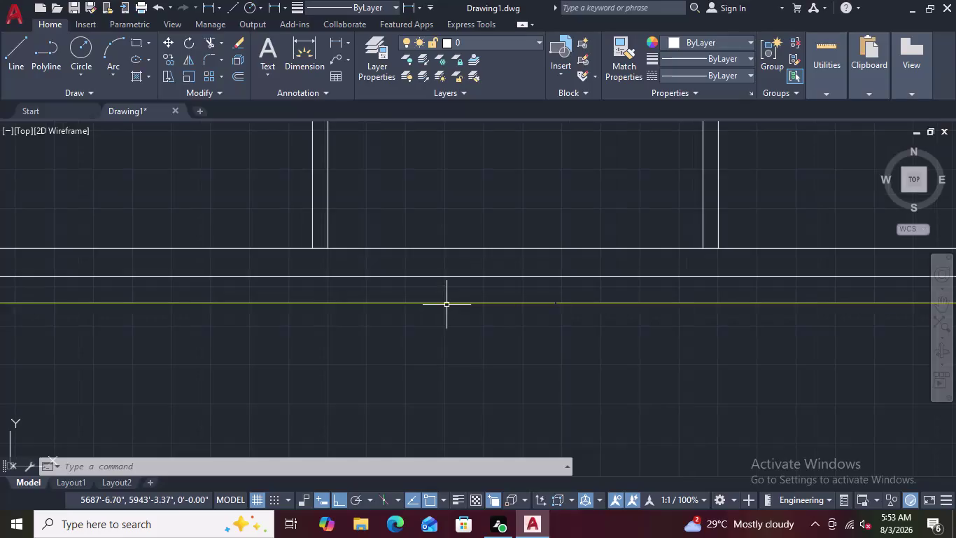
scroll(up, 3)
scroll(up, 3)
scroll(up, 3)
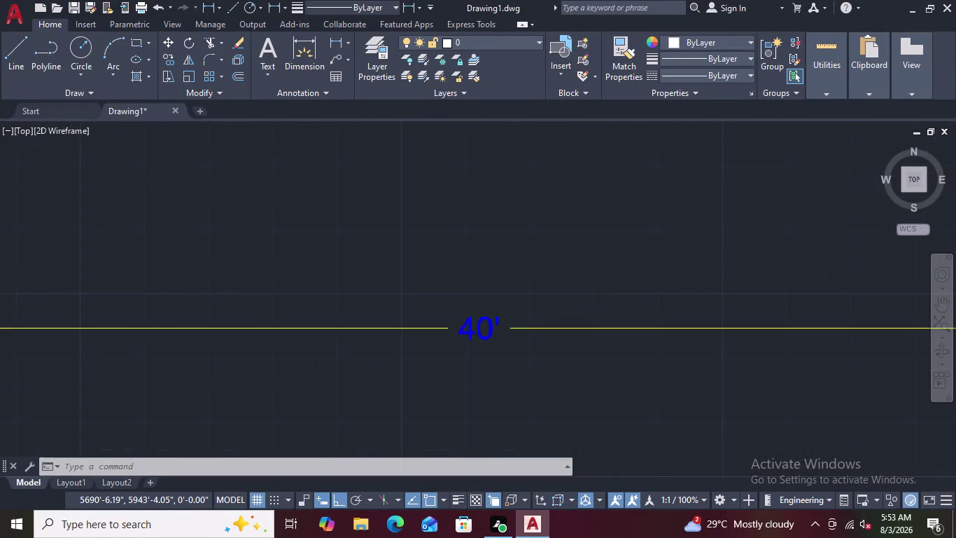
scroll(down, 3)
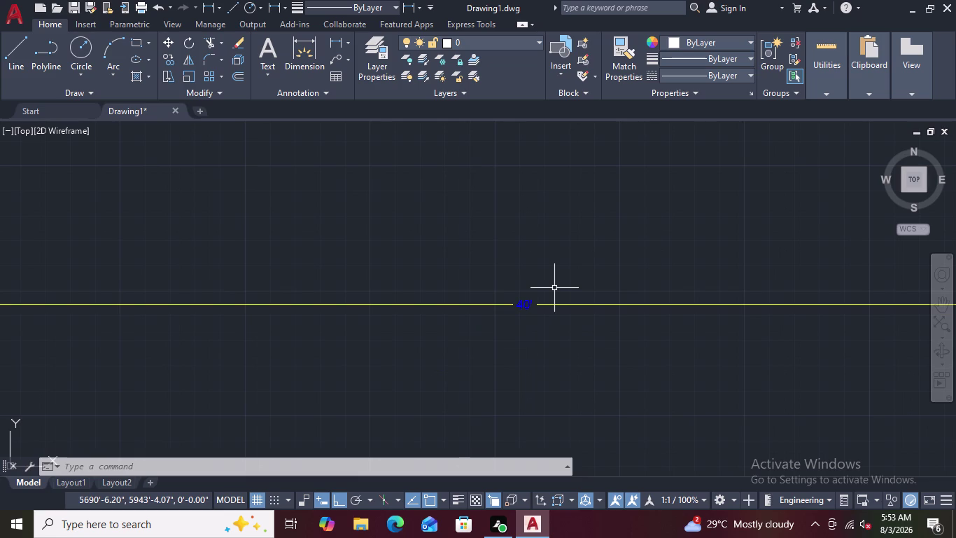
Delete the 40' bottom-wall dimension and bring up dimension styles with D.
key(Escape)
key(Escape)
key(Escape)
key(Escape)
scroll(down, 3)
scroll(down, 3)
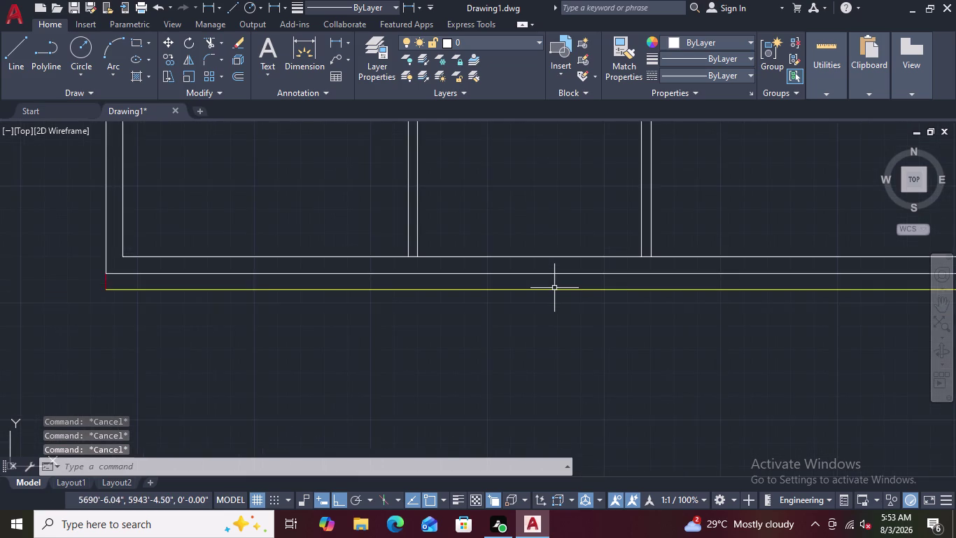
scroll(down, 3)
scroll(up, 3)
scroll(up, 3)
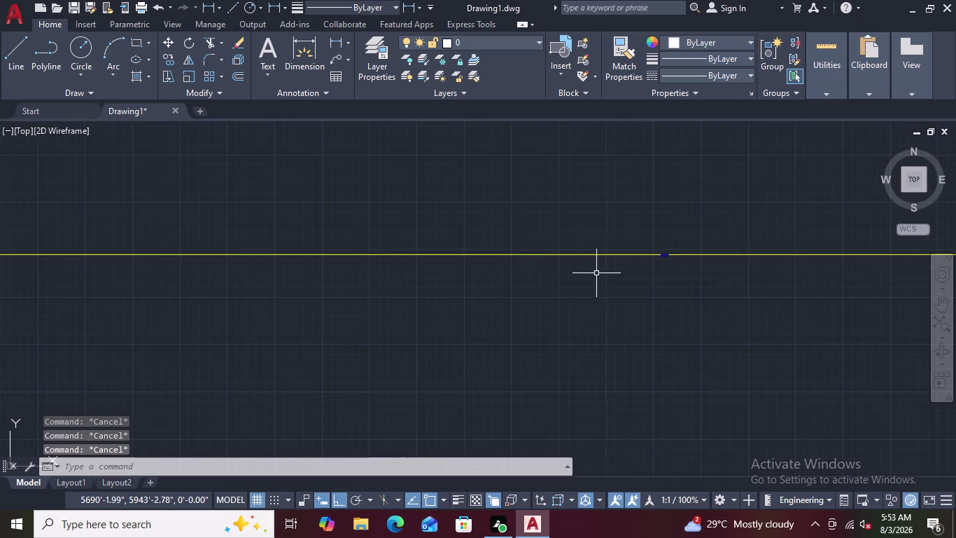
scroll(up, 3)
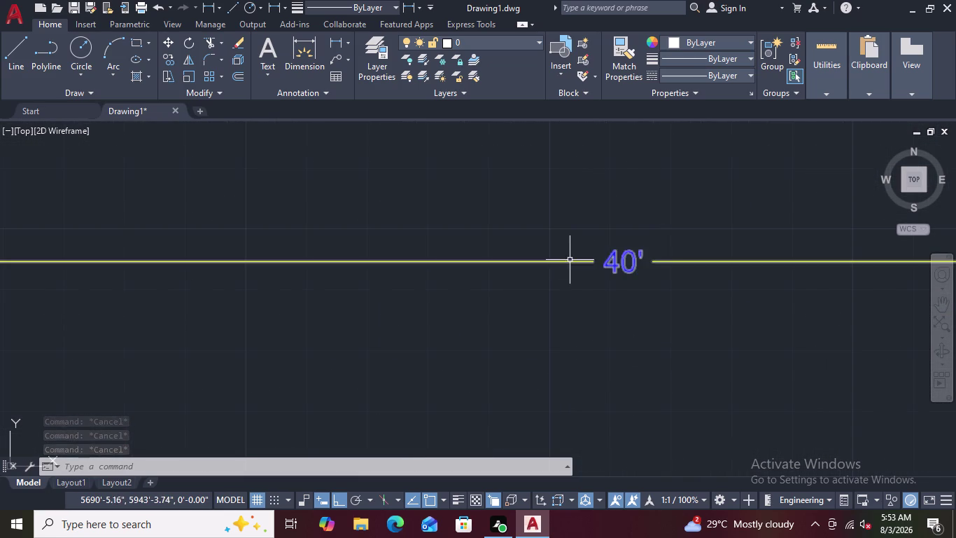
click(616, 260)
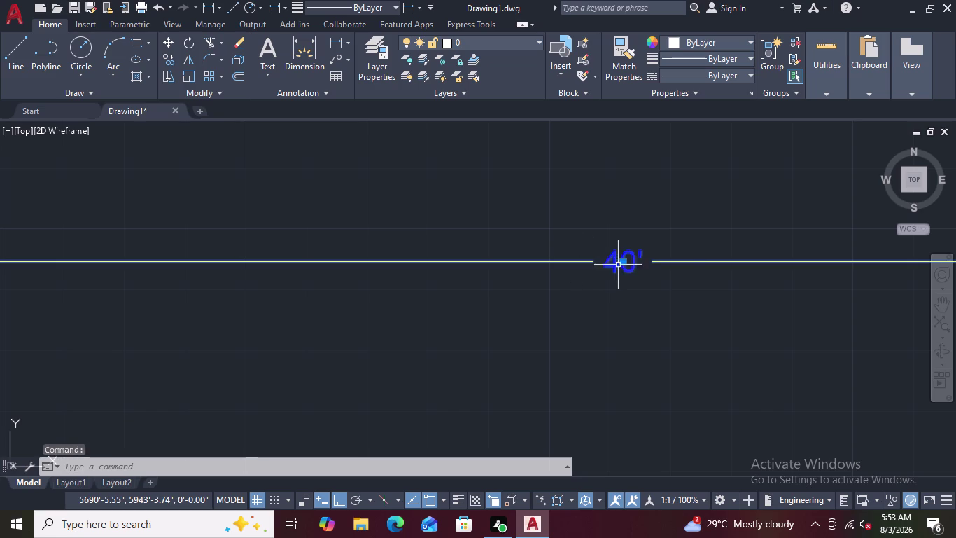
click(677, 262)
key(Delete)
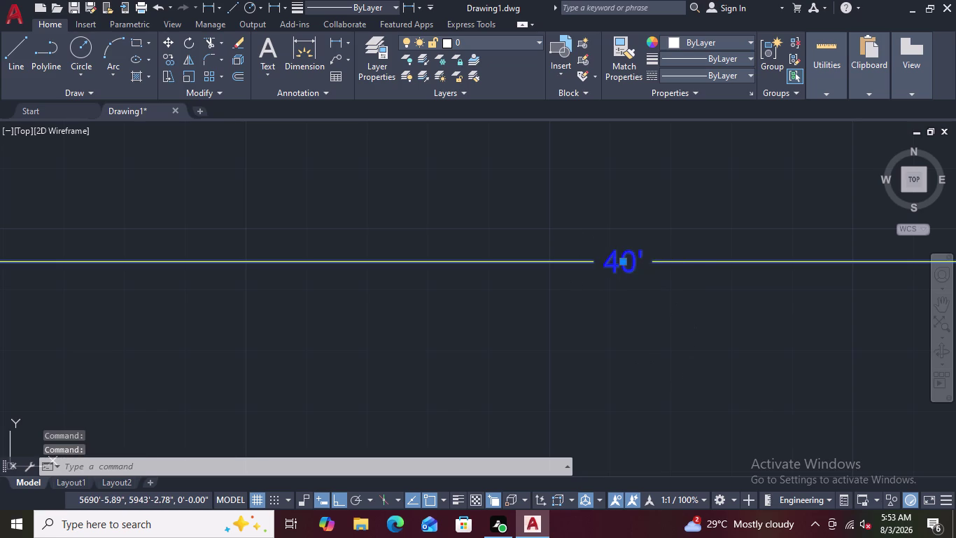
key(d)
key(space)
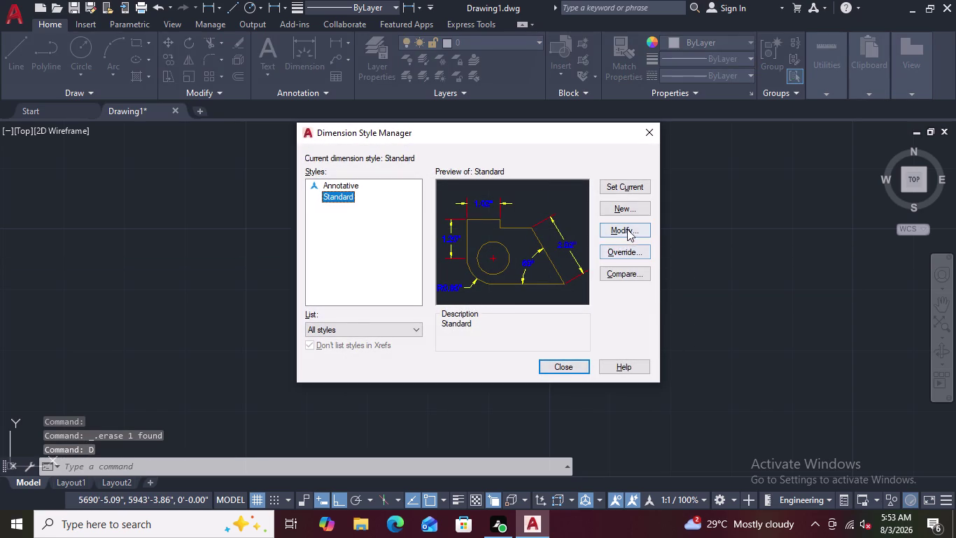
Modify the Standard style, raising its text height from 0.18" to 0.58" with the spinner.
click(627, 228)
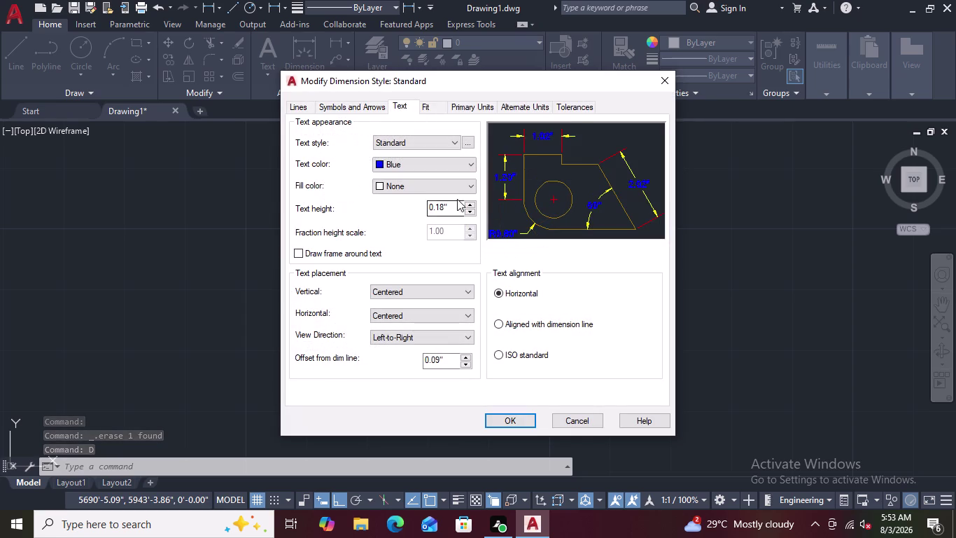
click(400, 101)
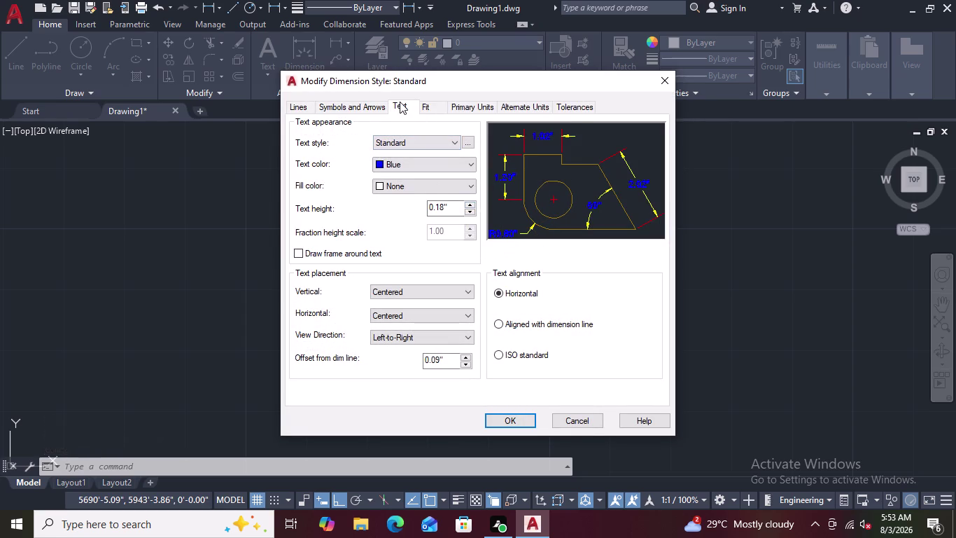
click(472, 204)
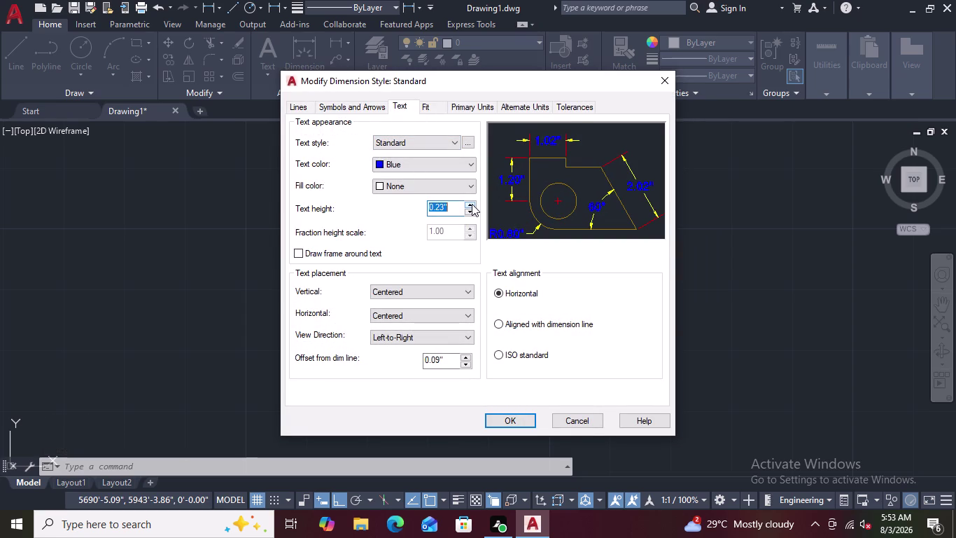
click(471, 203)
click(472, 204)
right_click(471, 204)
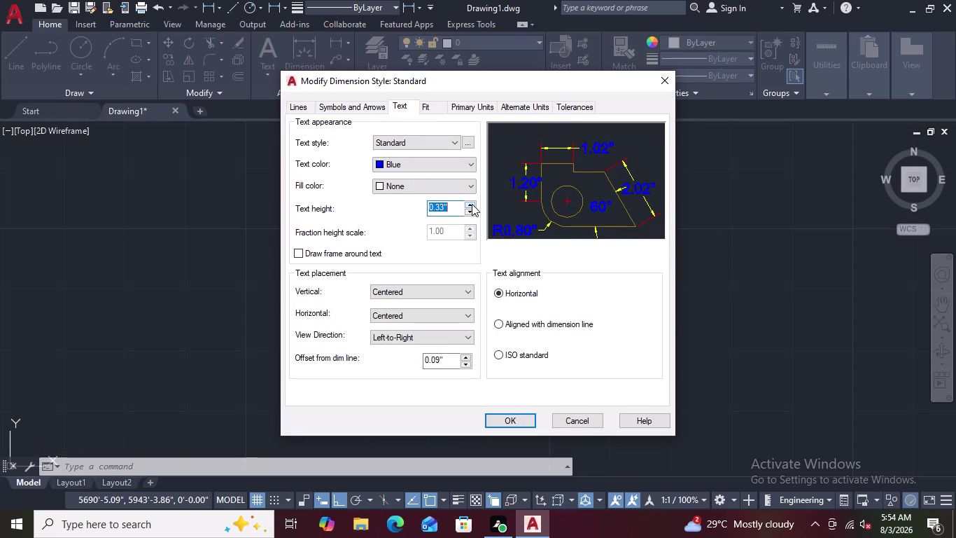
double_click(471, 204)
right_click(472, 204)
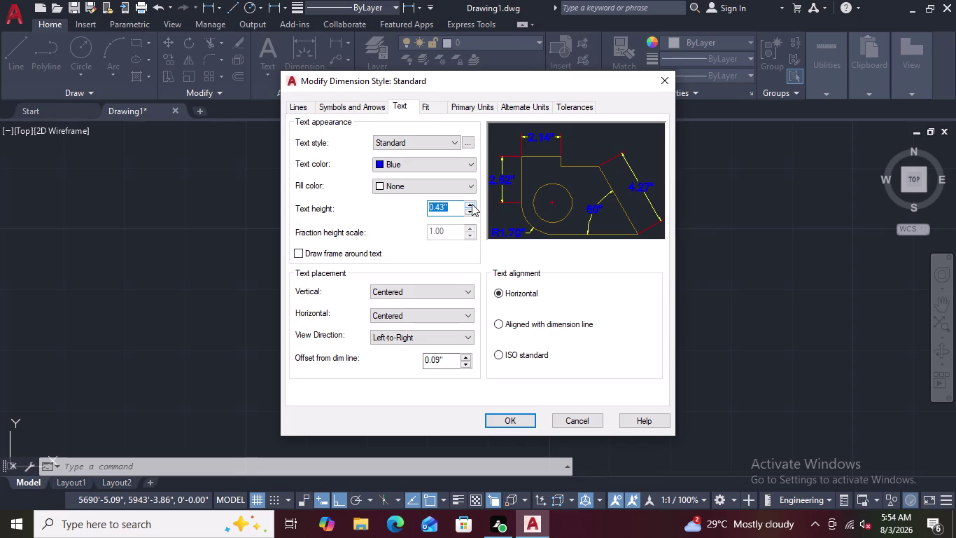
click(472, 204)
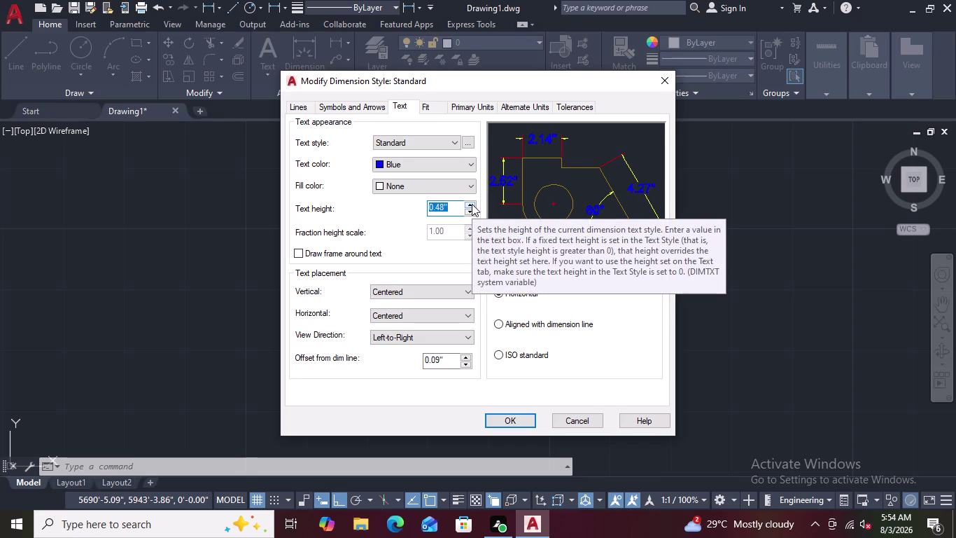
double_click(472, 204)
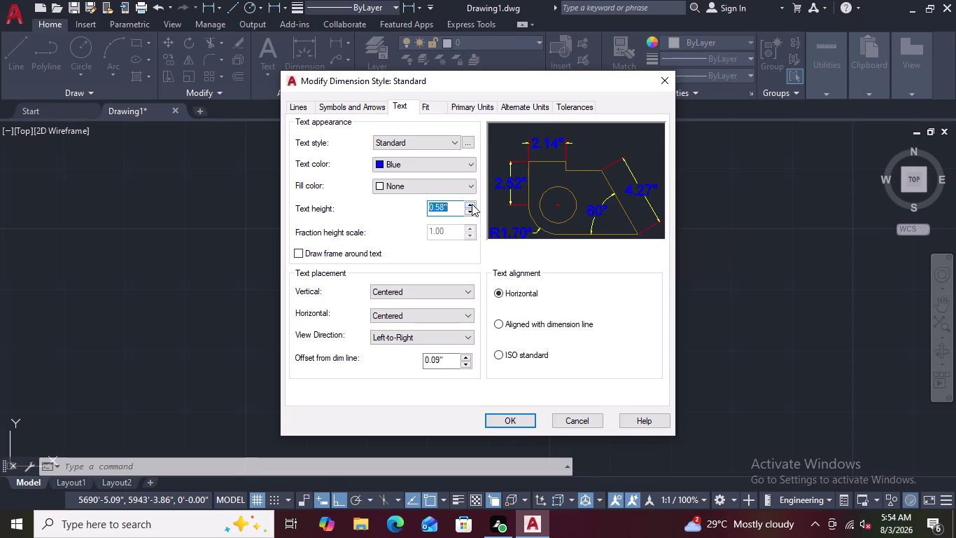
click(325, 101)
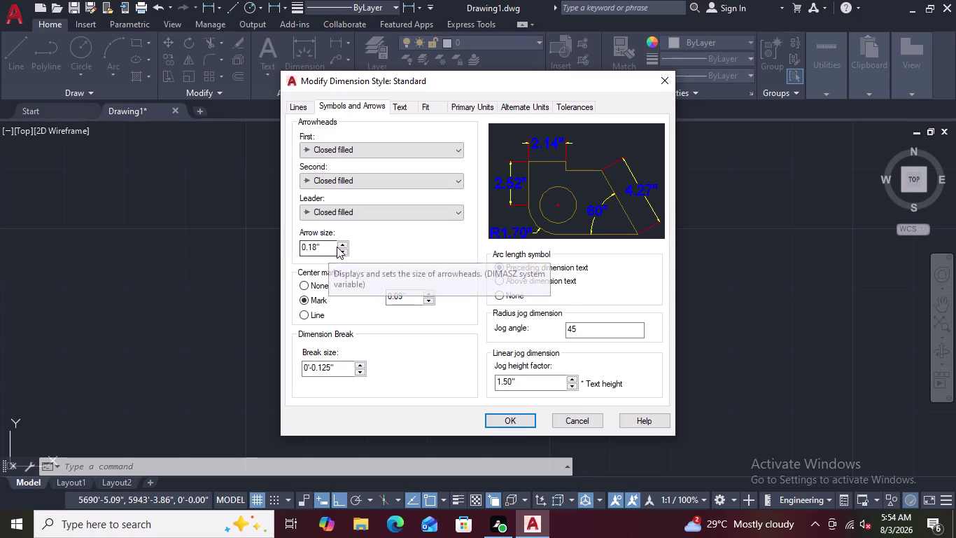
Set the Standard style's arrow size to 0.43" and confirm the edits with OK.
click(343, 242)
double_click(343, 243)
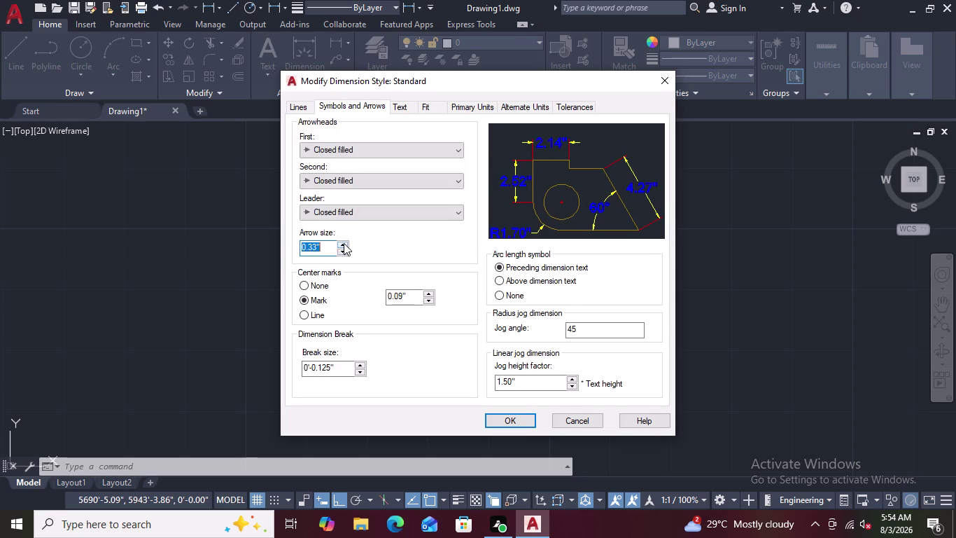
click(344, 243)
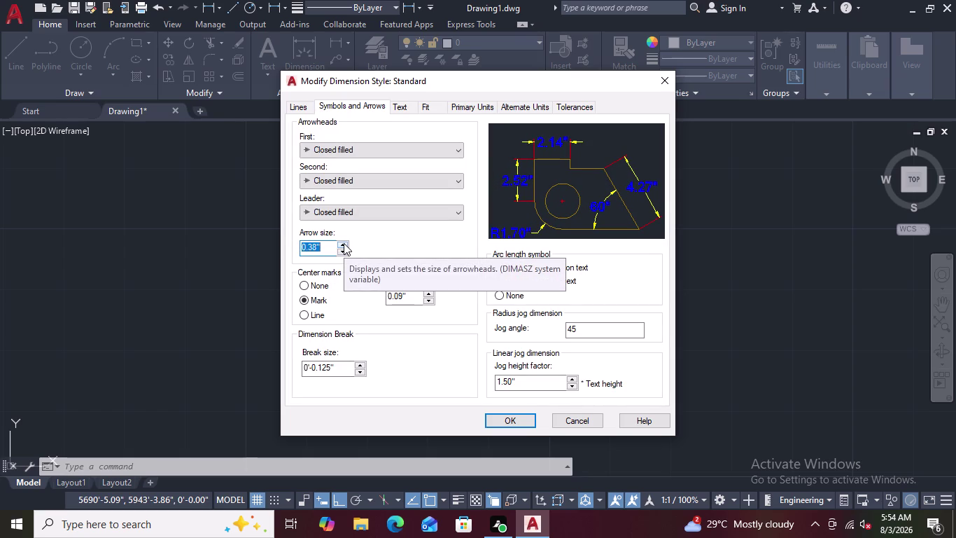
click(344, 243)
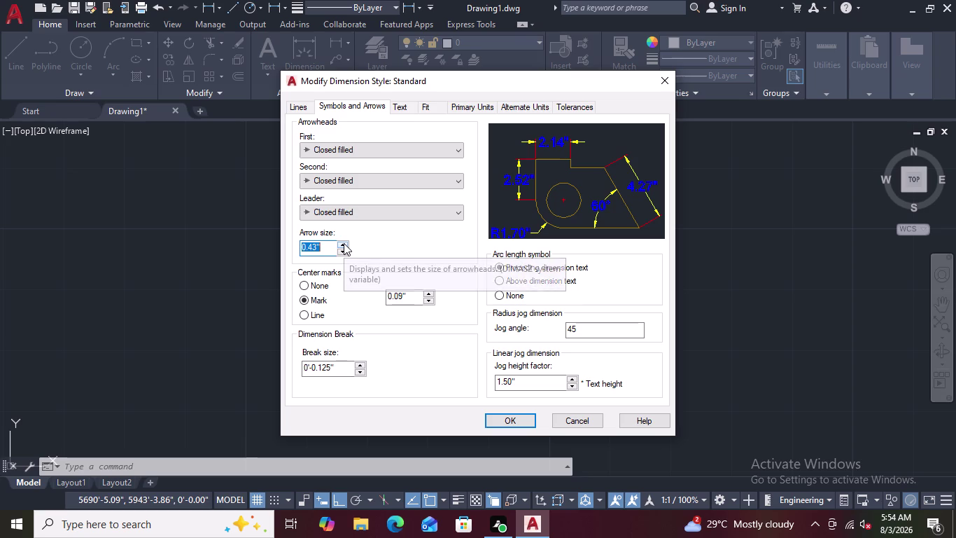
double_click(343, 243)
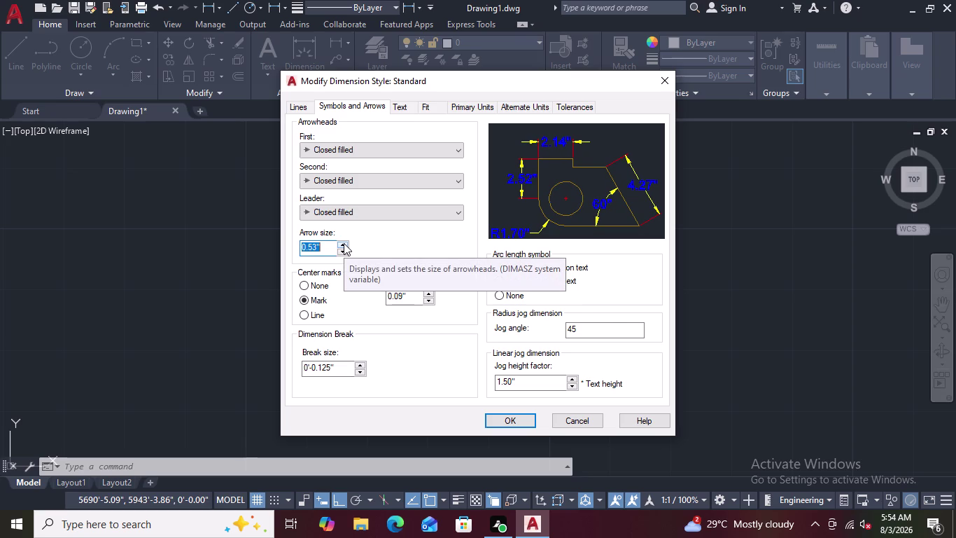
double_click(340, 252)
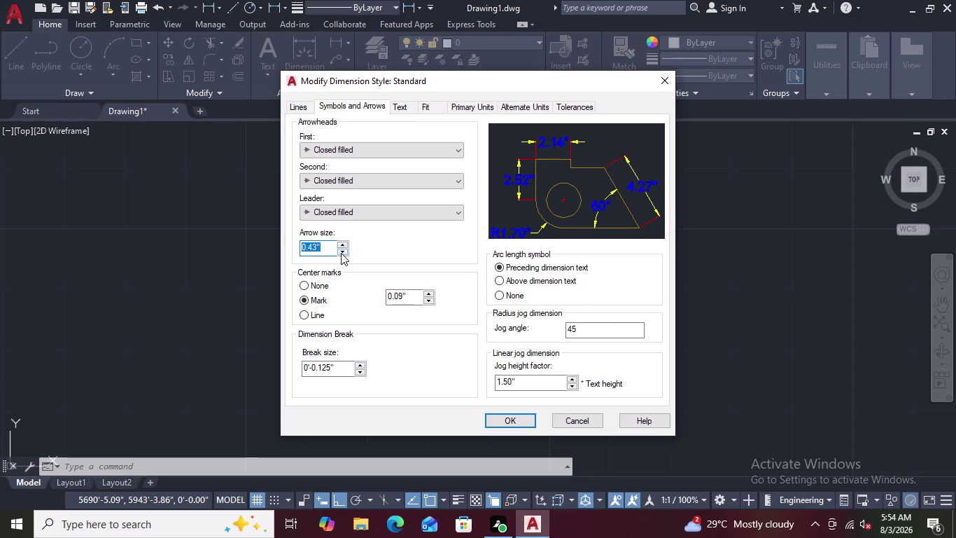
click(341, 252)
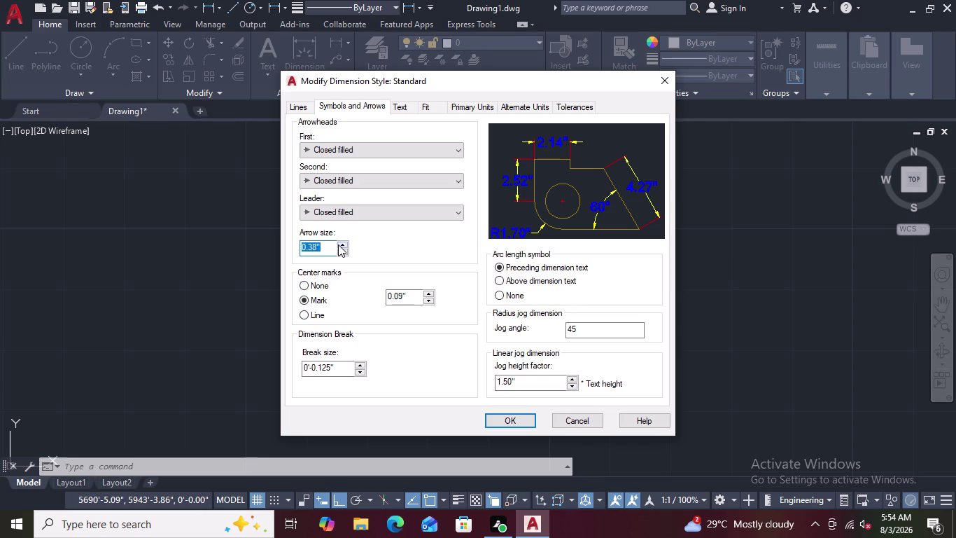
click(344, 241)
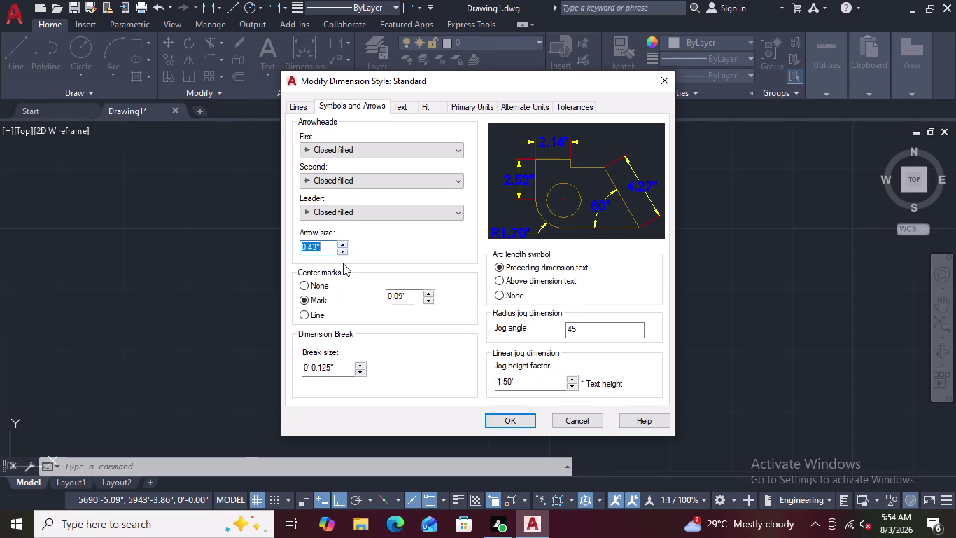
click(515, 416)
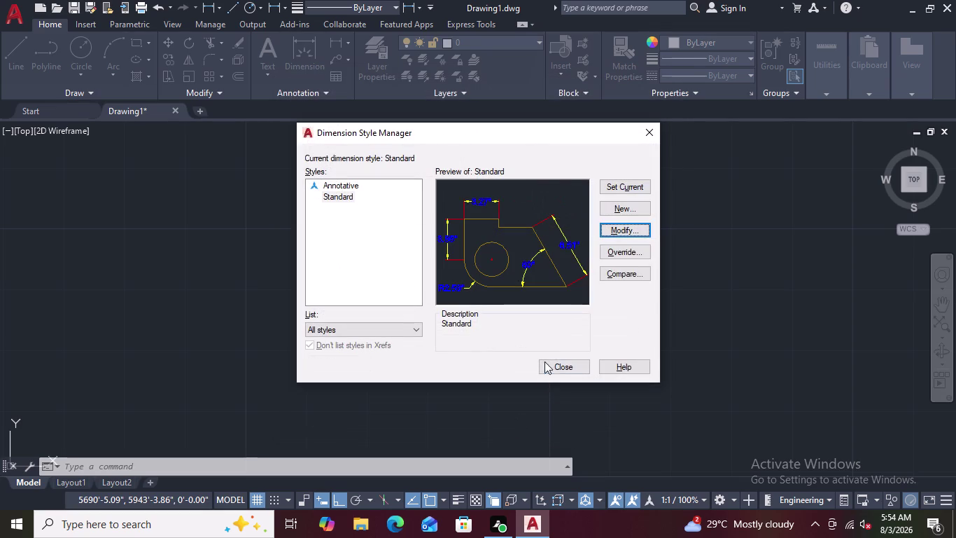
Dimension the bottom wall from its left corner to right end, placing the 40' line below.
click(560, 368)
scroll(down, 3)
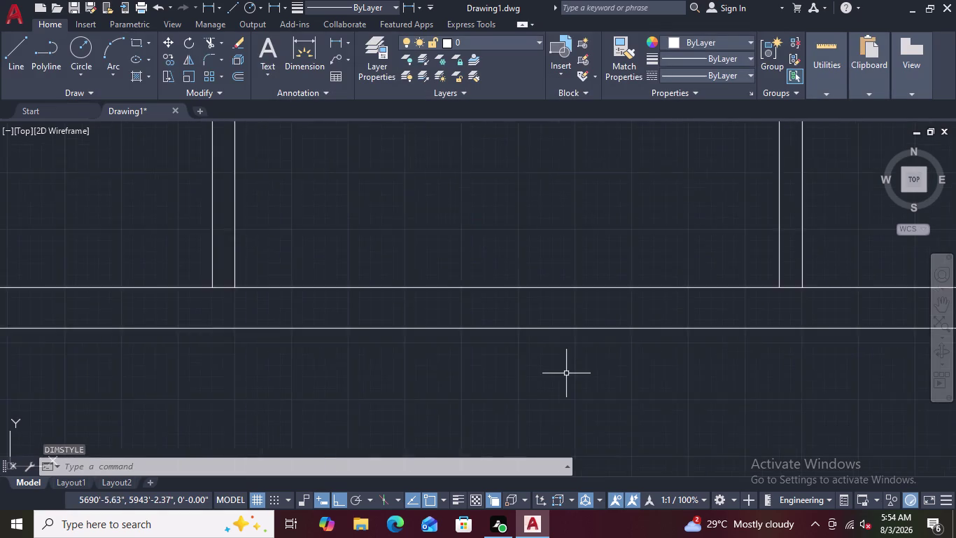
scroll(down, 3)
scroll(down, 3)
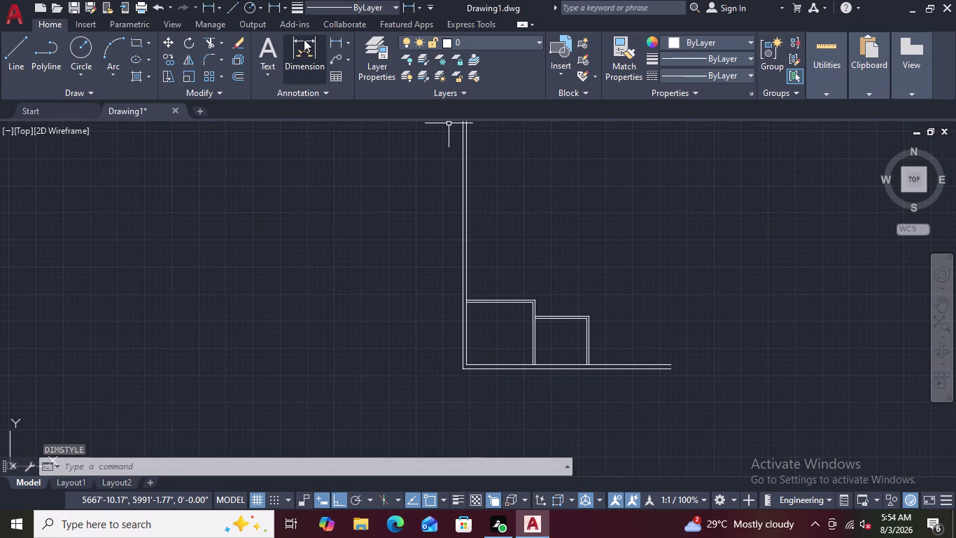
click(301, 47)
scroll(up, 3)
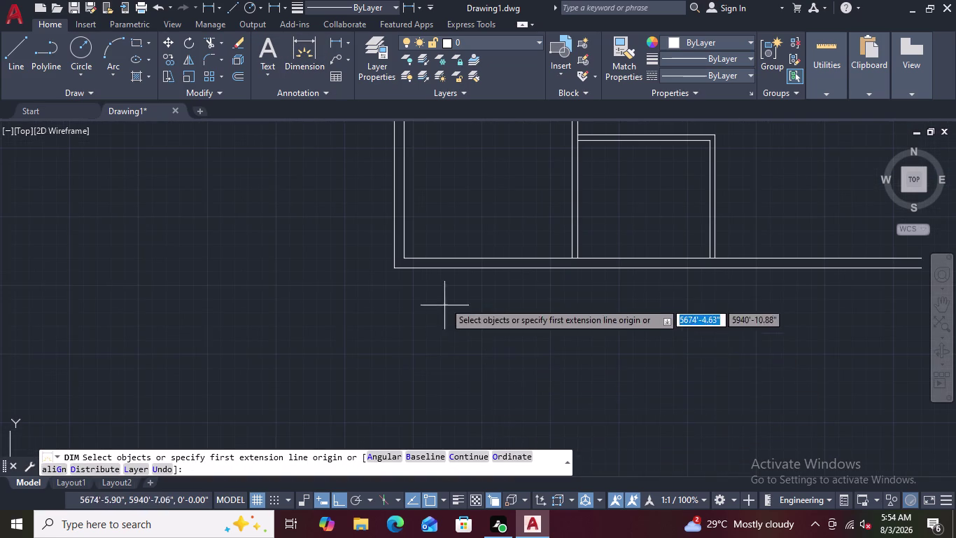
click(396, 269)
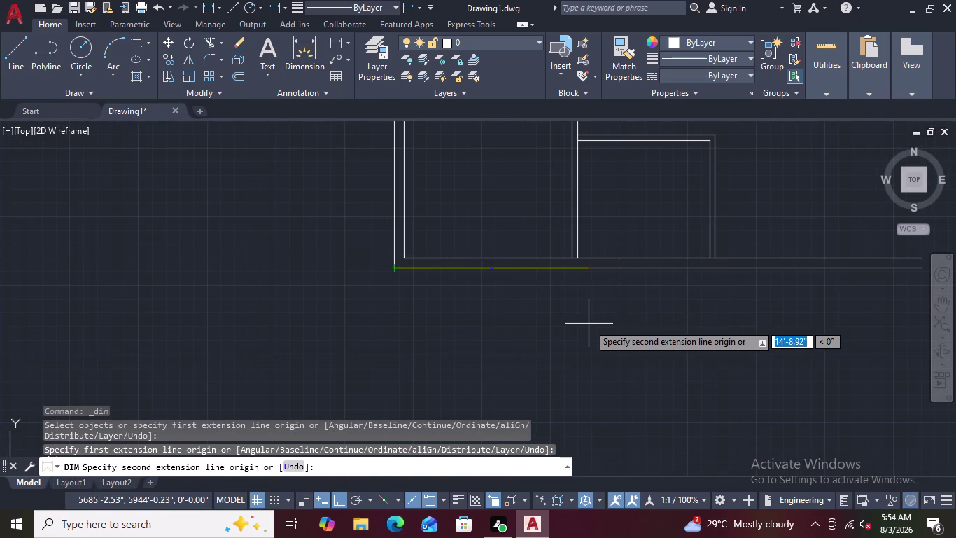
scroll(down, 3)
scroll(down, 3)
scroll(up, 3)
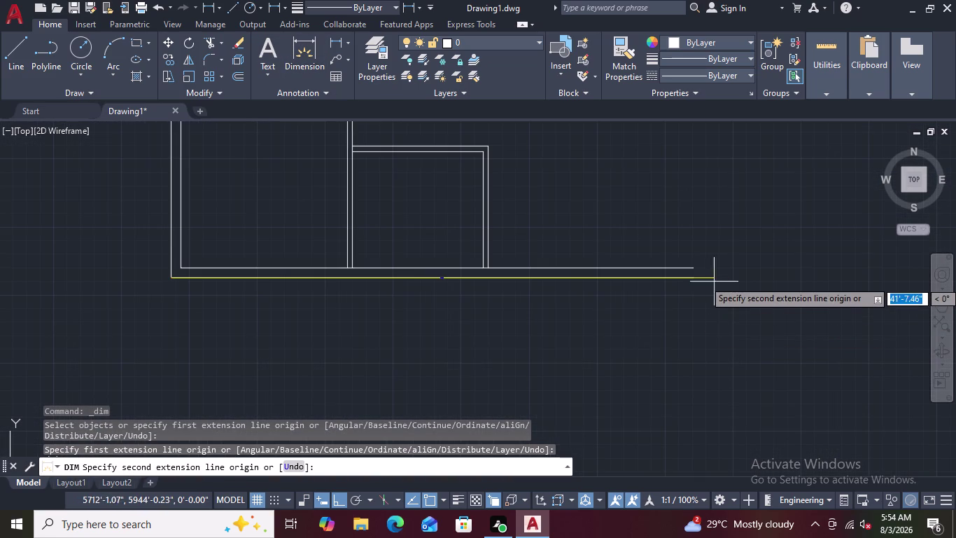
scroll(up, 3)
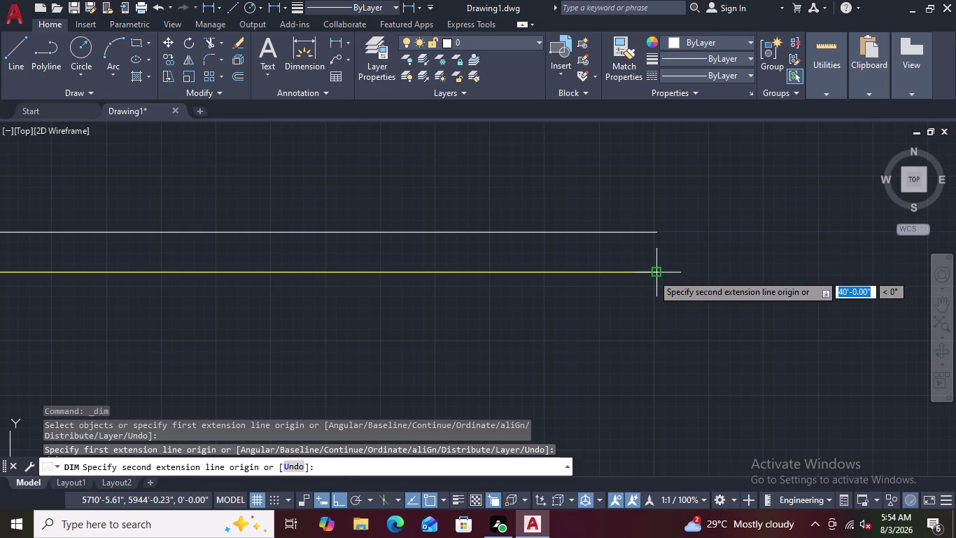
click(652, 274)
click(654, 303)
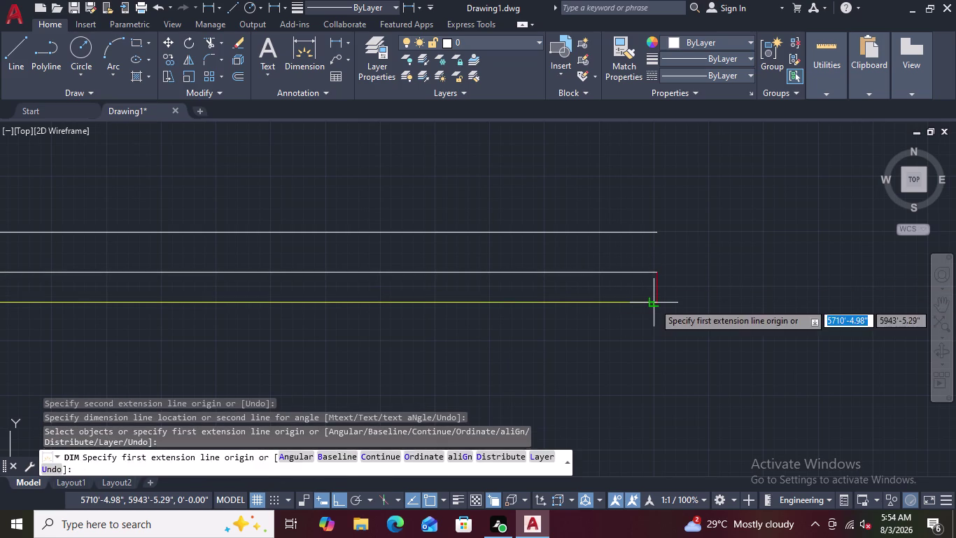
key(Escape)
Zoom around the plan and select the new 40' dimension.
scroll(down, 3)
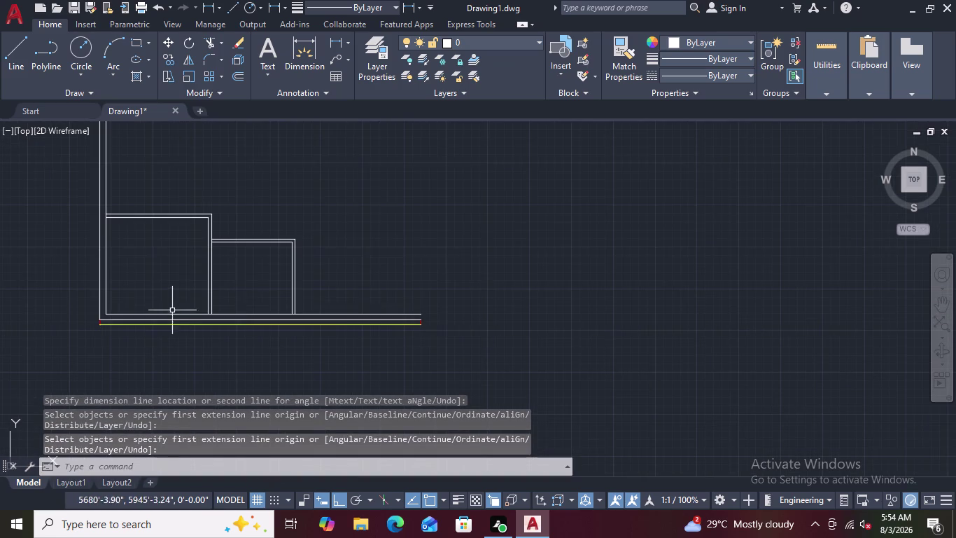
scroll(up, 3)
scroll(up, 3)
scroll(up, 3)
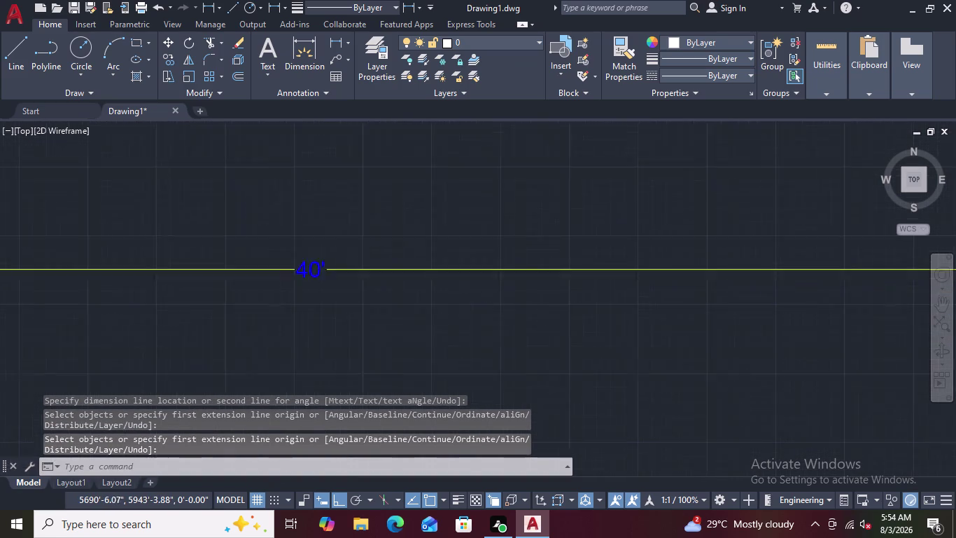
scroll(up, 3)
scroll(down, 3)
scroll(down, 3)
scroll(up, 3)
scroll(down, 3)
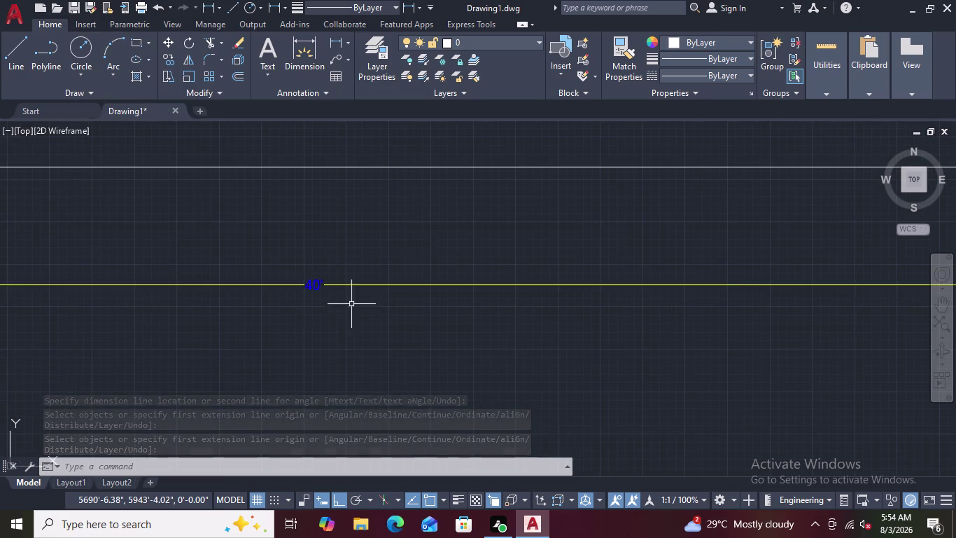
click(430, 284)
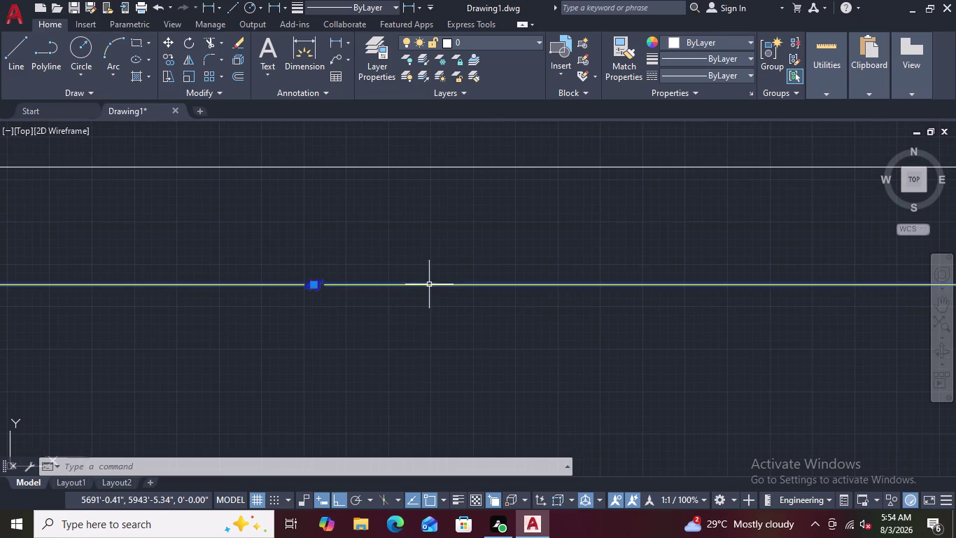
right_click(657, 336)
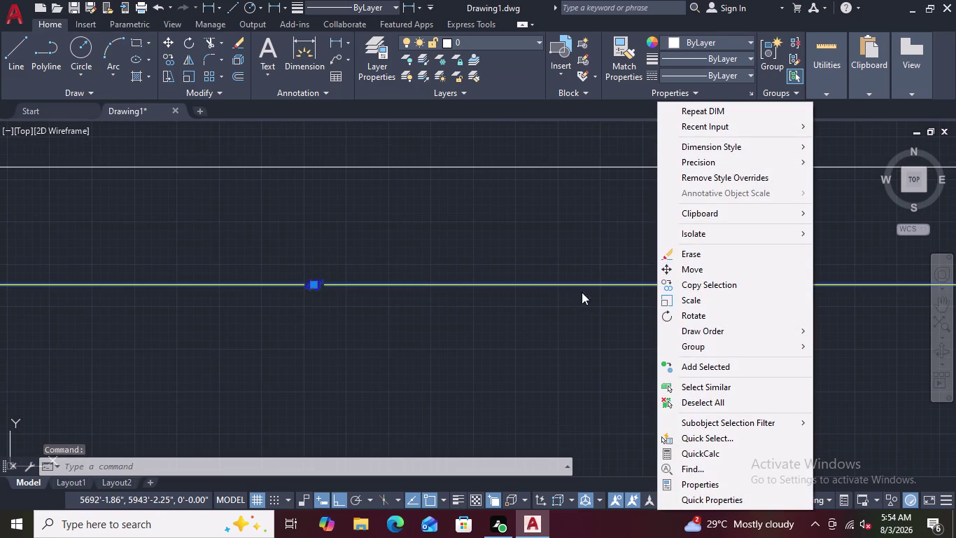
click(673, 249)
scroll(down, 3)
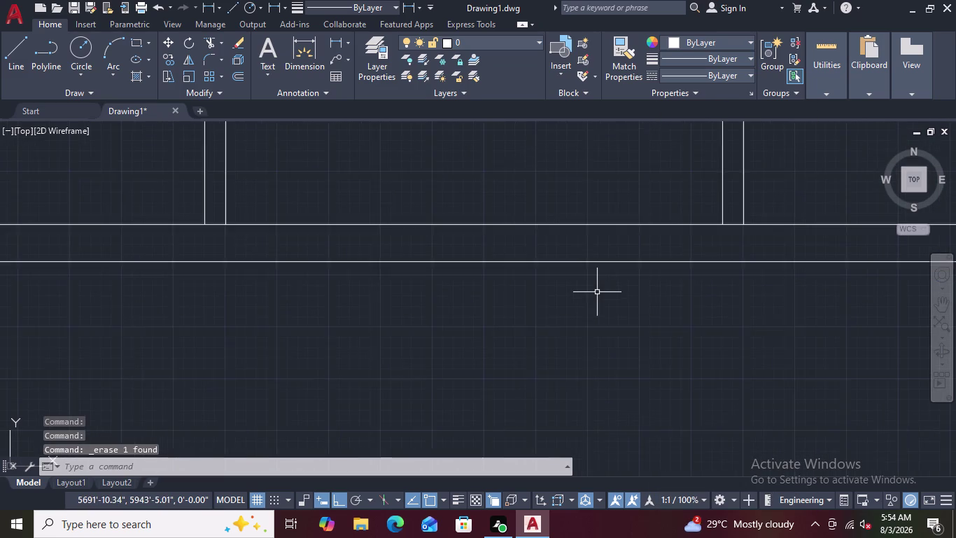
scroll(down, 3)
key(Escape)
key(Escape)
scroll(down, 3)
scroll(down, 3)
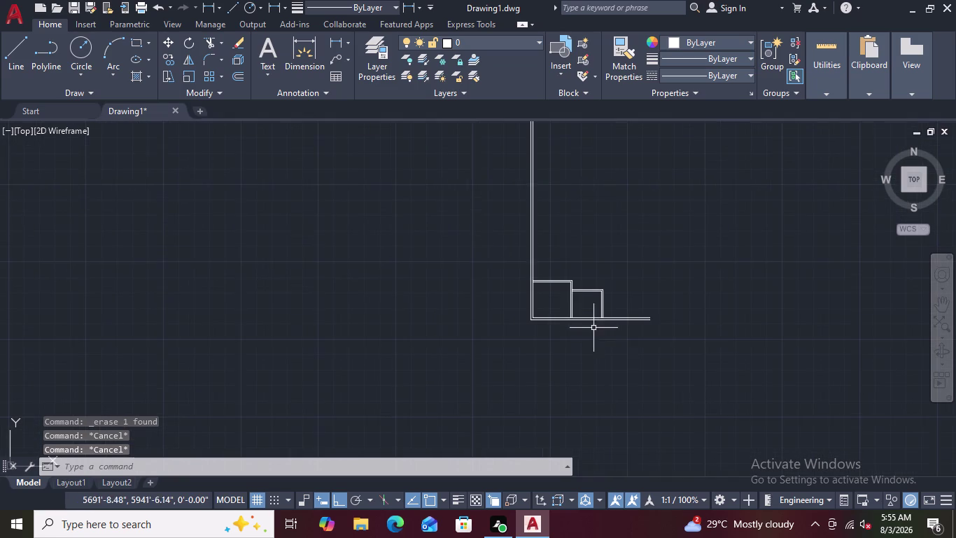
scroll(up, 3)
scroll(up, 3)
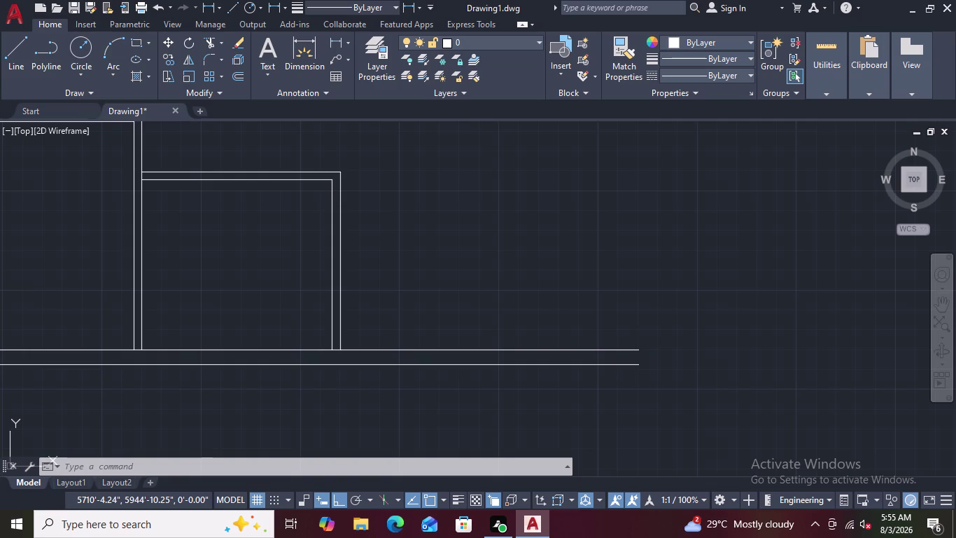
Draw a 7' wall up from the bottom wall's right end, then a top wall to the neighbouring room.
text(L)
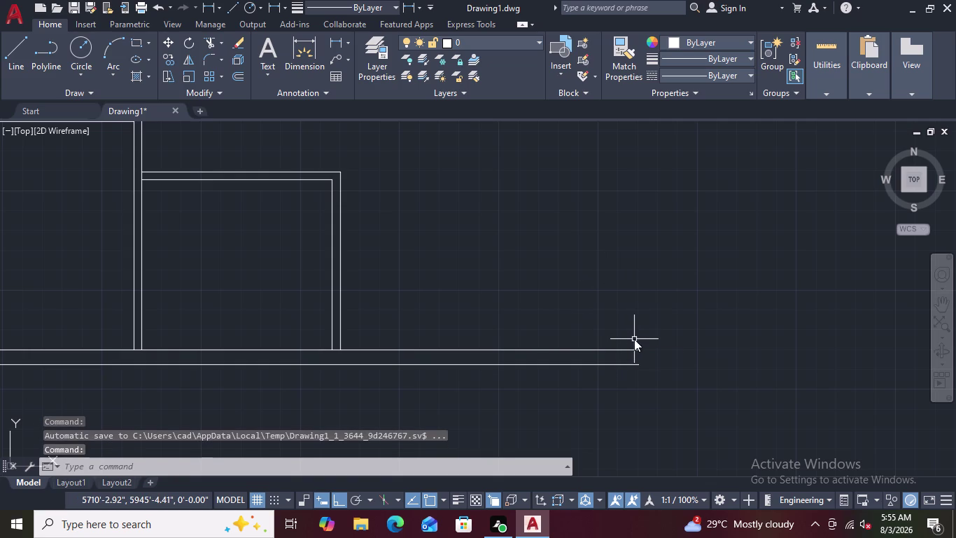
key(space)
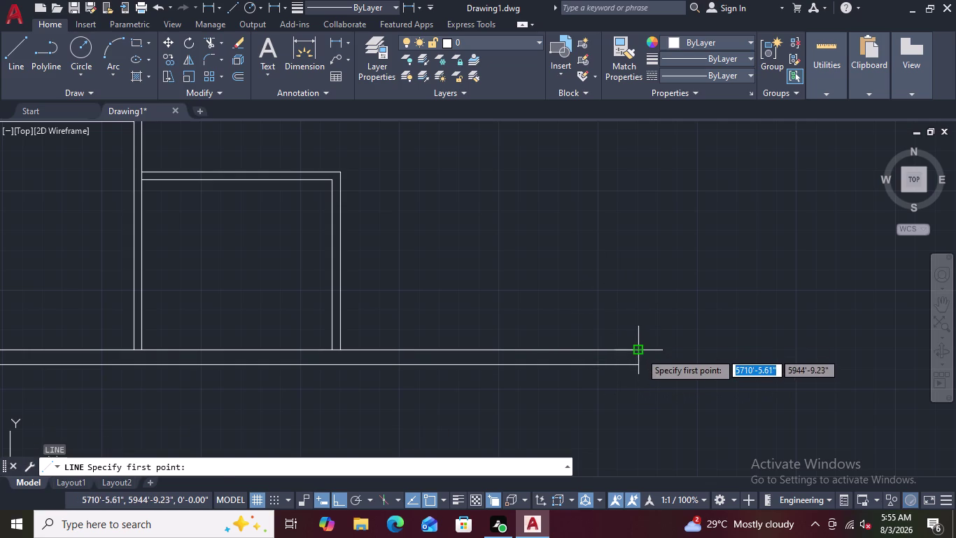
click(640, 352)
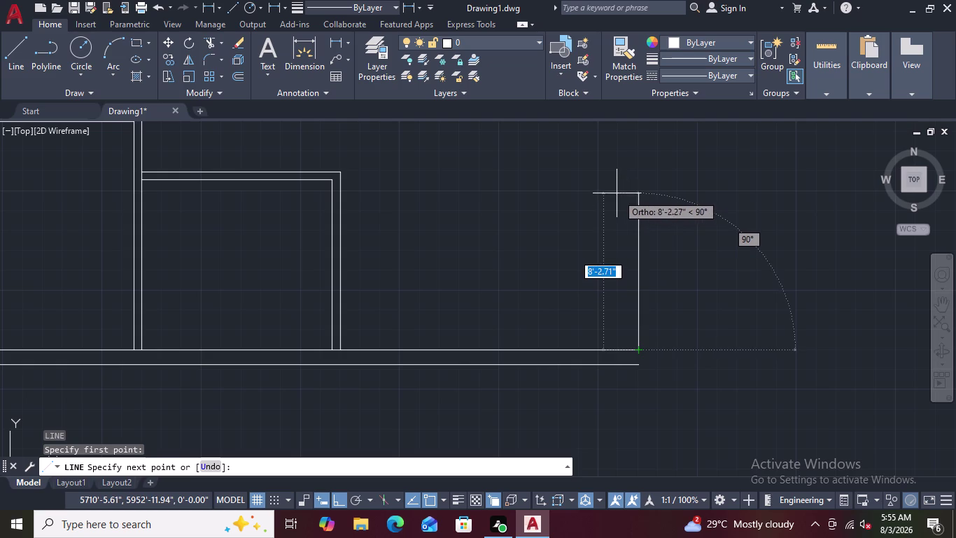
text(7')
key(Return)
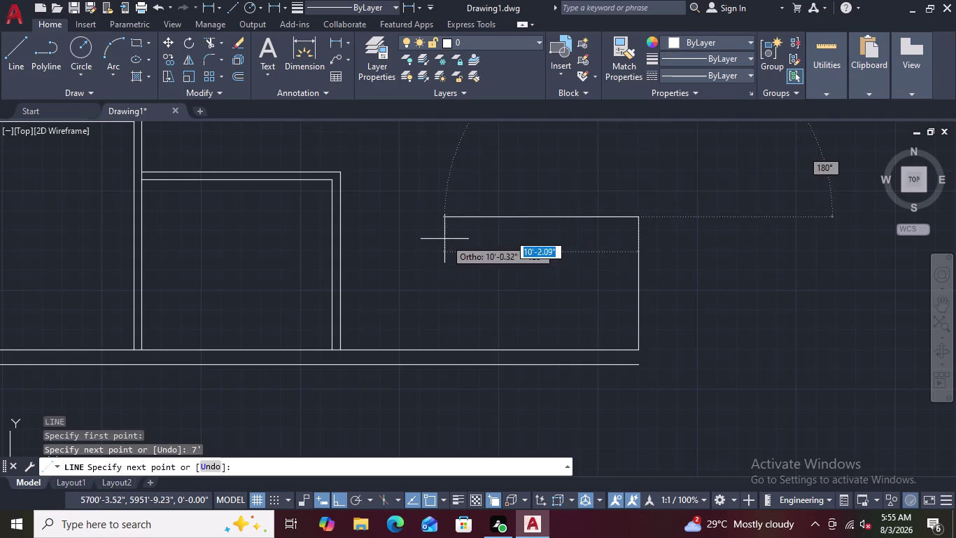
click(342, 217)
key(Escape)
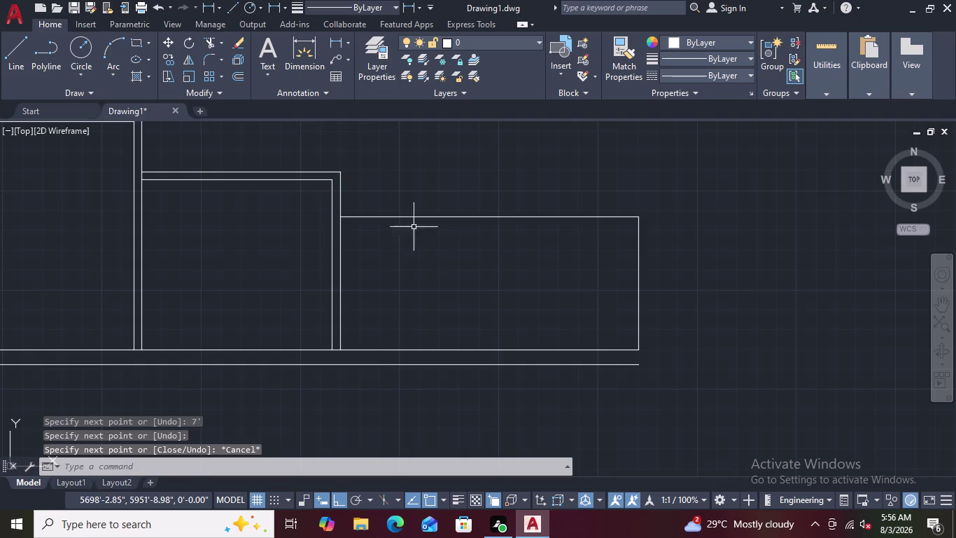
text(O)
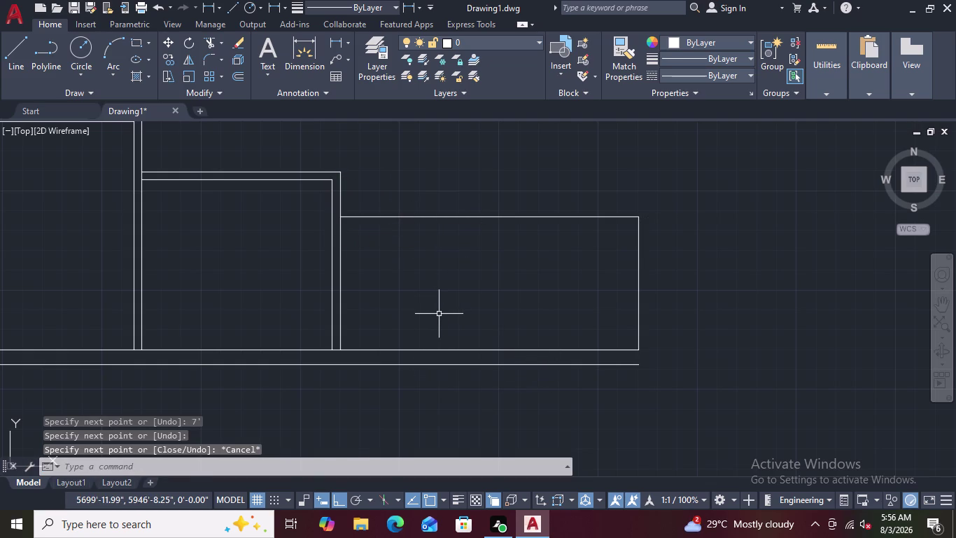
key(space)
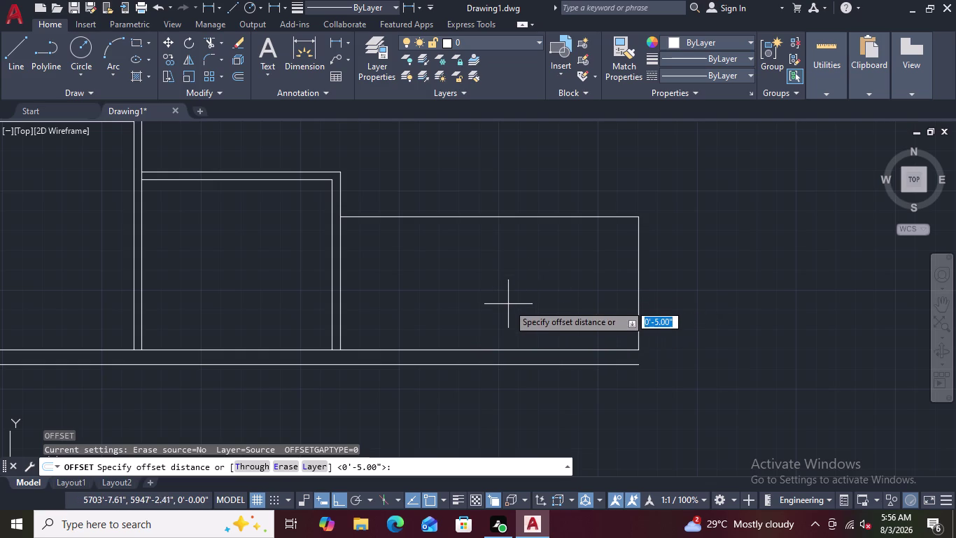
Offset the new room's right wall 9" to the outside.
key(9)
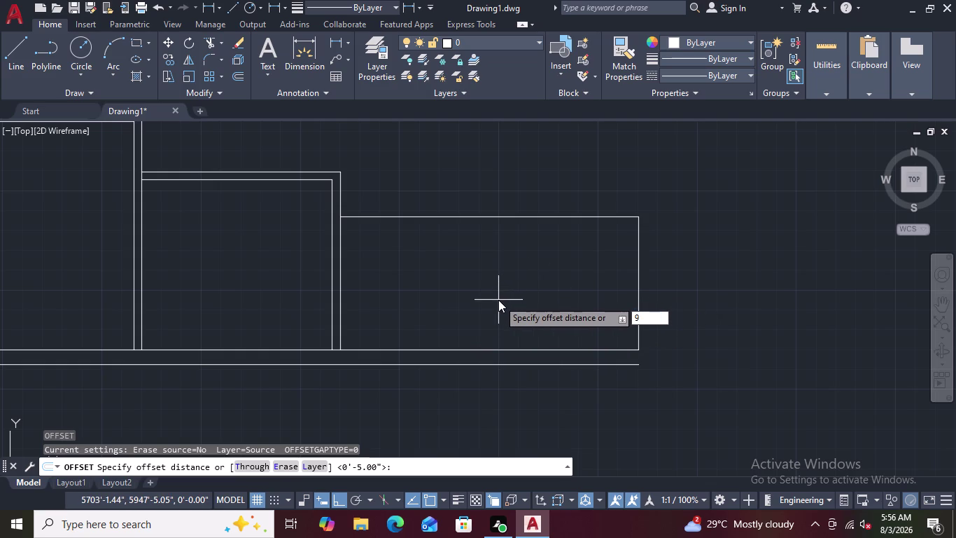
key(shift+quotedbl)
key(Return)
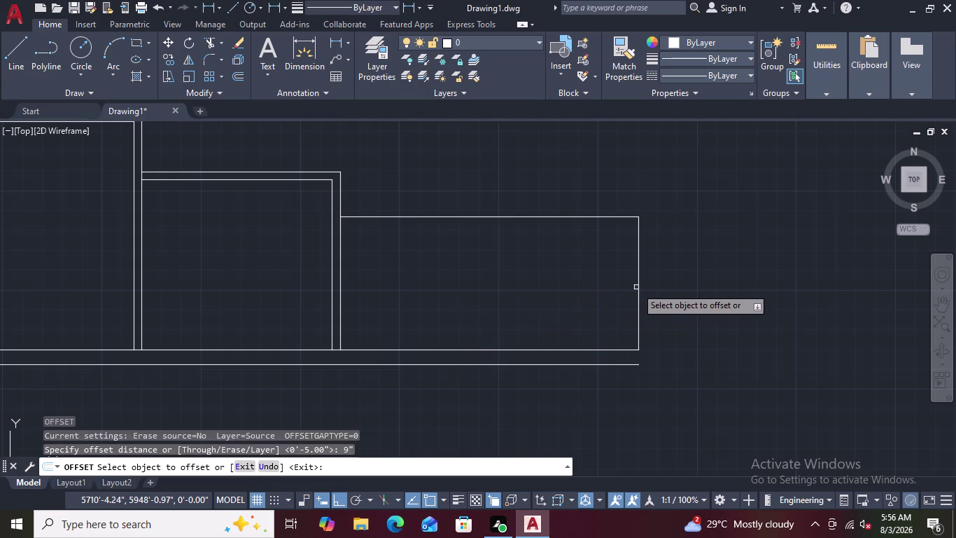
click(640, 284)
click(666, 279)
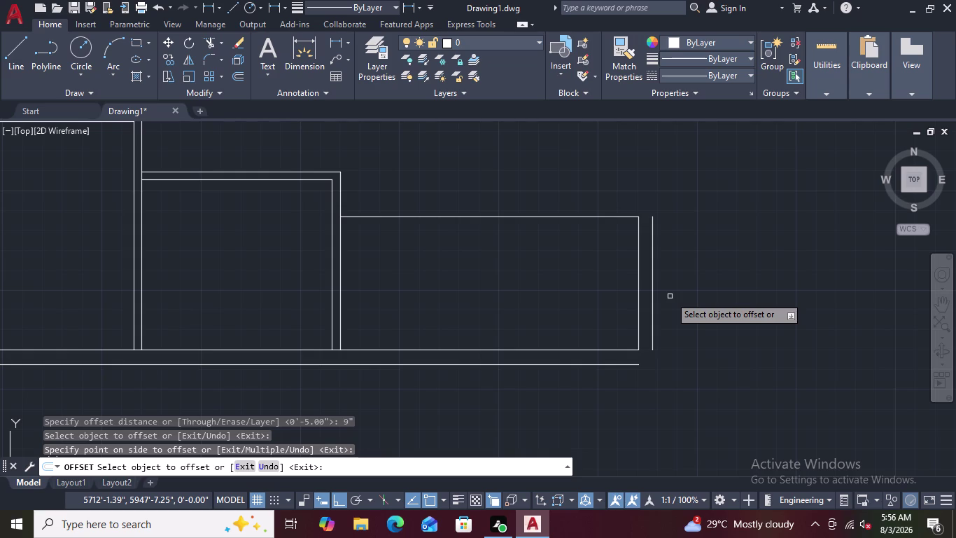
key(Escape)
key(Escape)
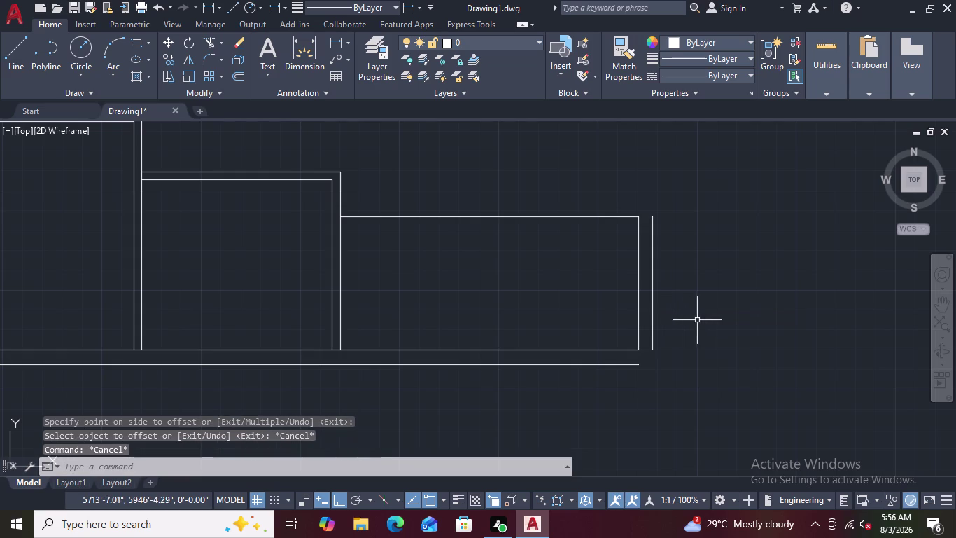
key(Escape)
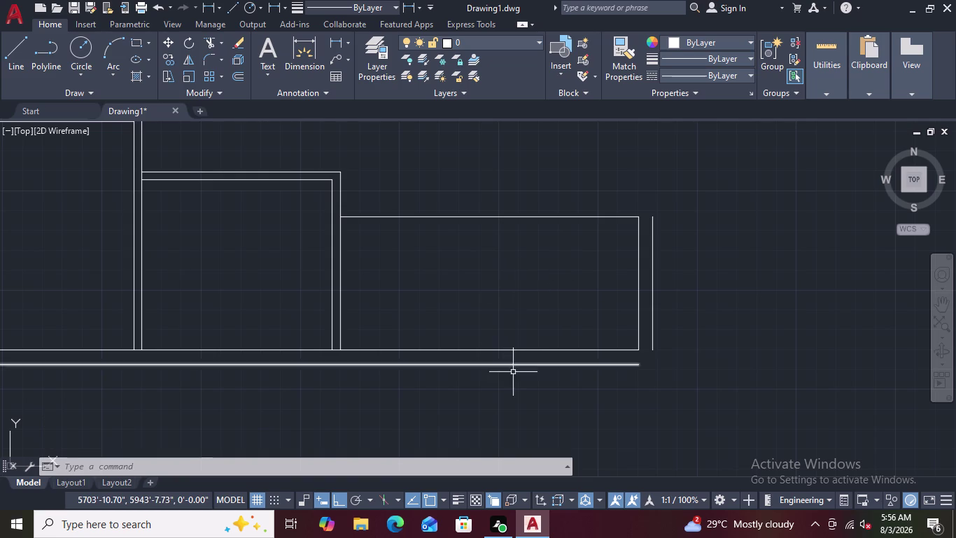
scroll(down, 3)
scroll(down, 3)
scroll(up, 3)
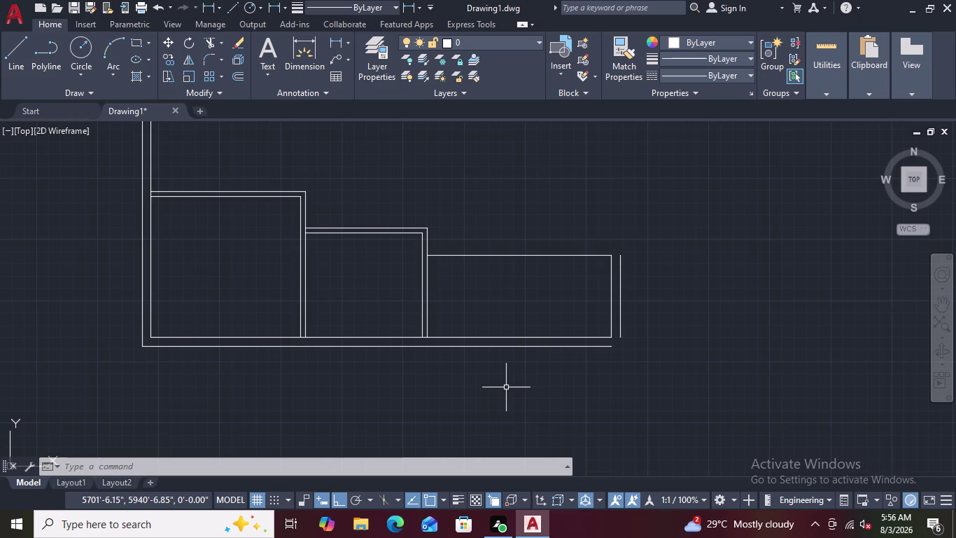
Fillet the outer right and outer bottom wall lines into a square corner.
text(F)
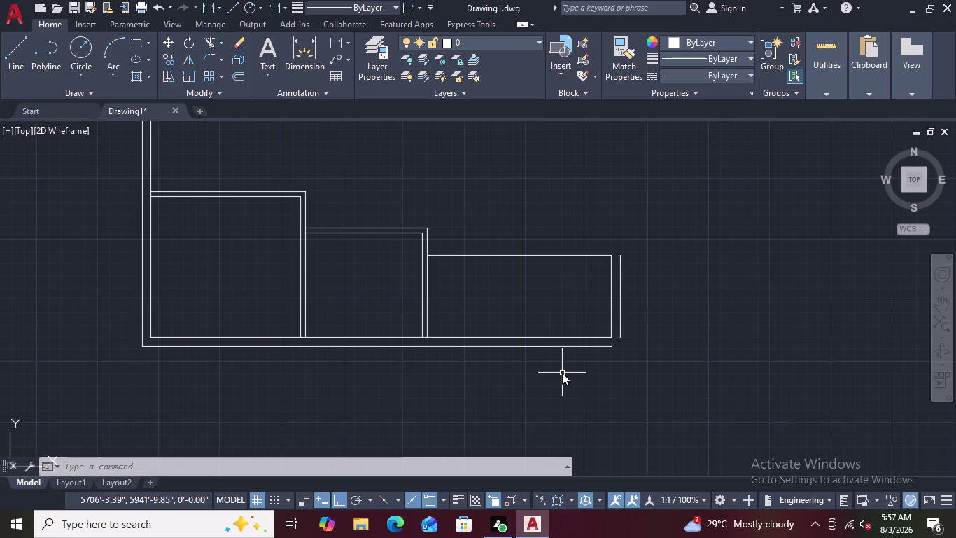
key(space)
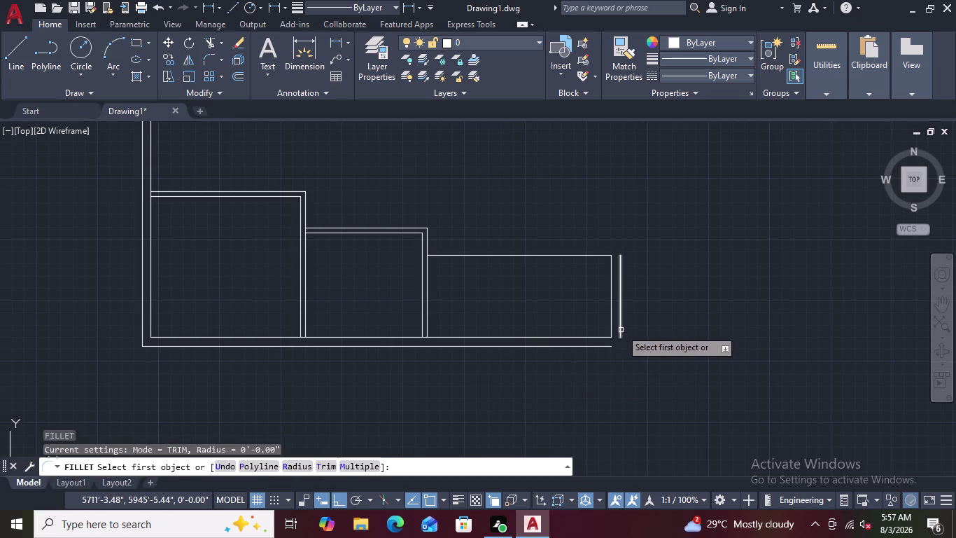
click(621, 329)
click(607, 346)
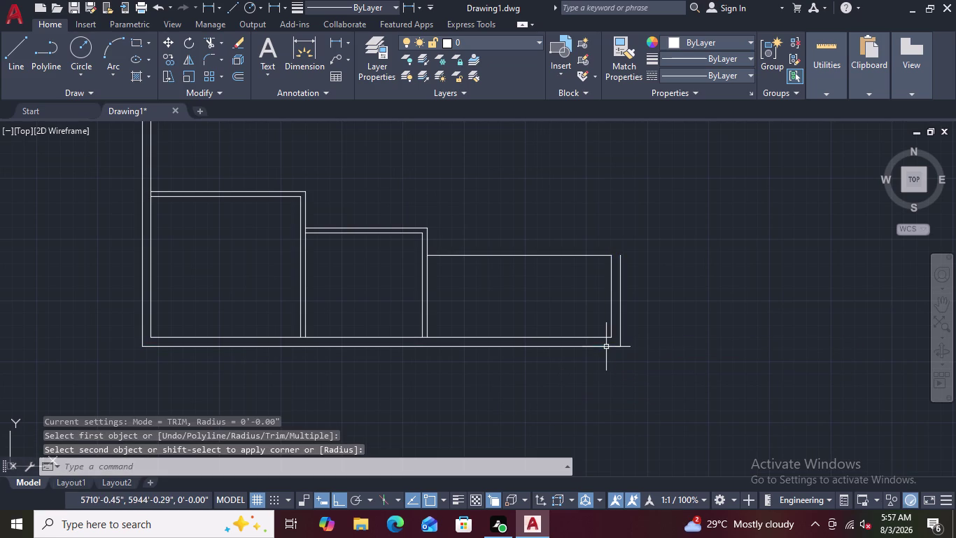
click(308, 64)
right_click(308, 65)
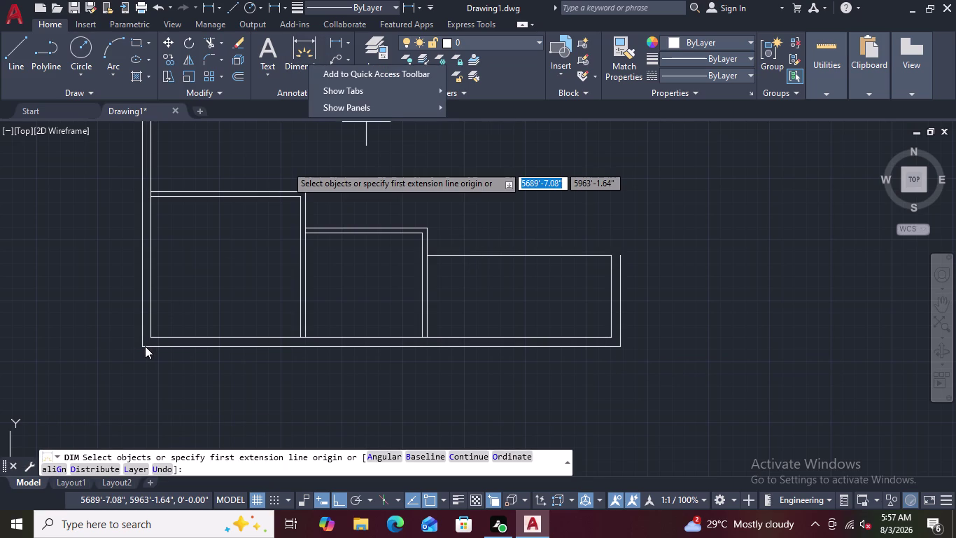
key(Escape)
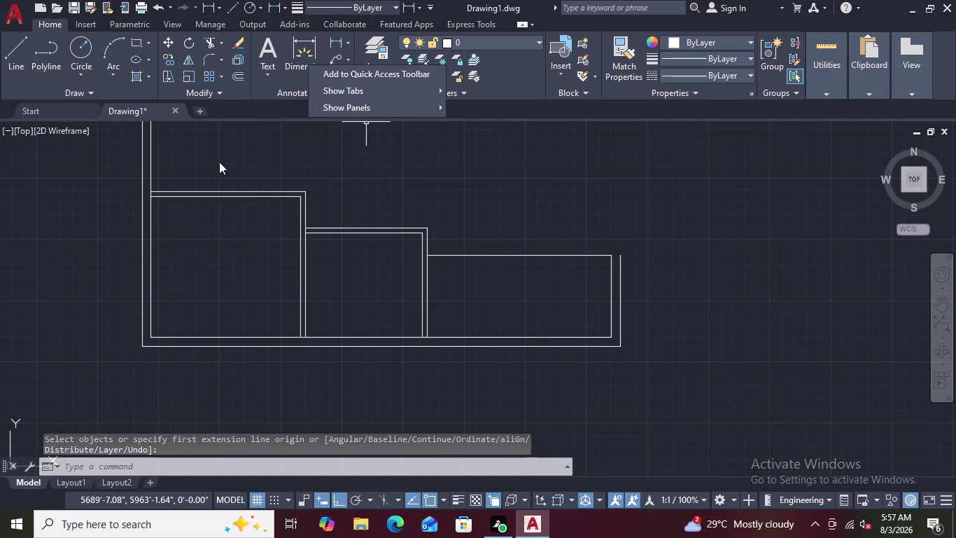
key(Escape)
key(Escape)
click(308, 46)
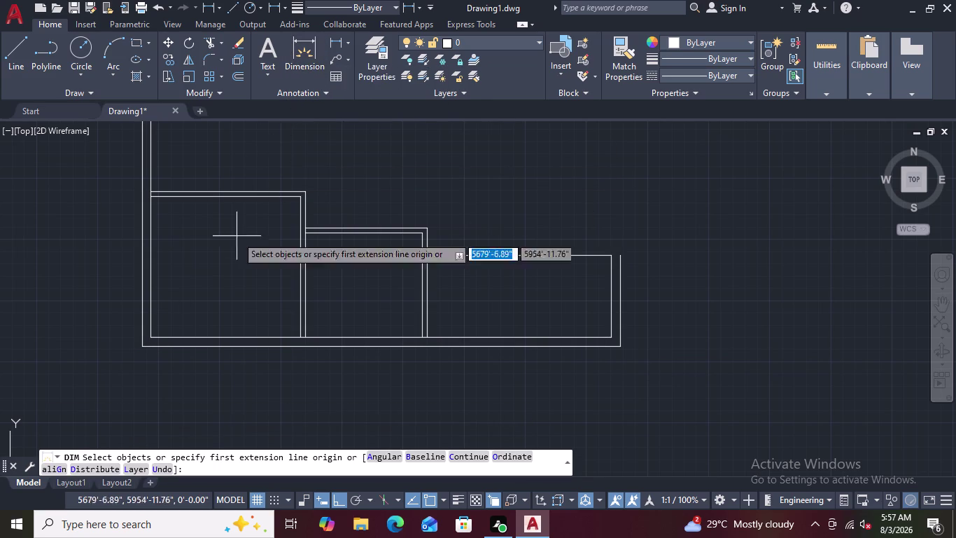
click(140, 345)
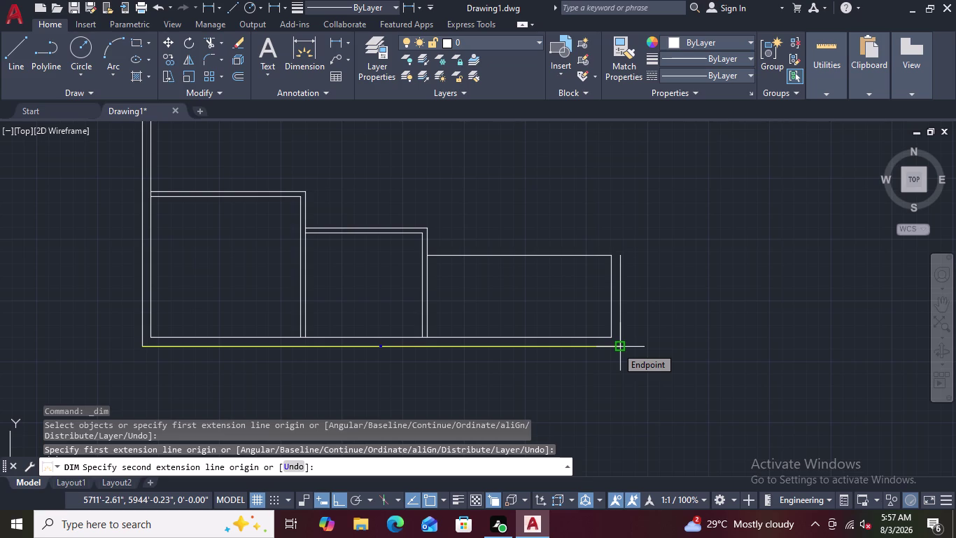
scroll(up, 3)
scroll(up, 3)
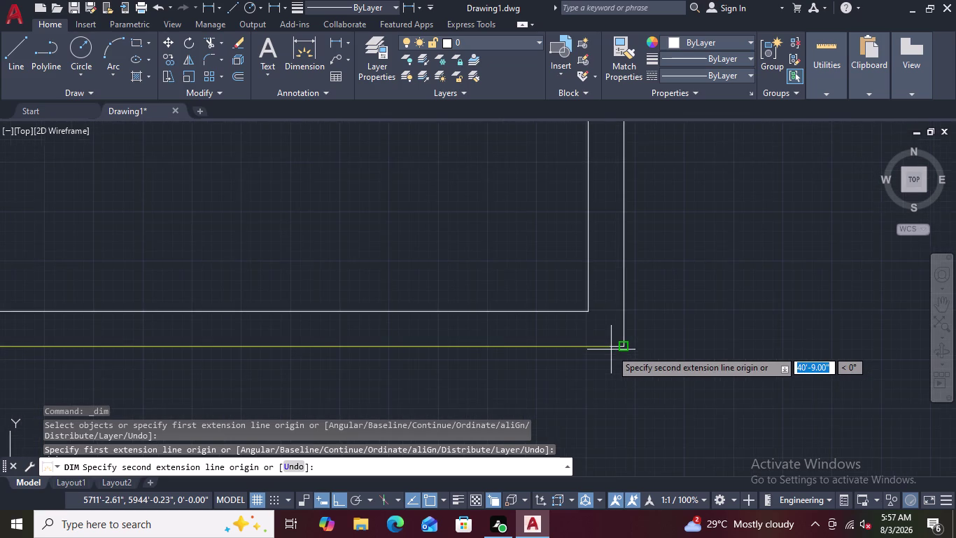
scroll(down, 3)
key(Escape)
key(Escape)
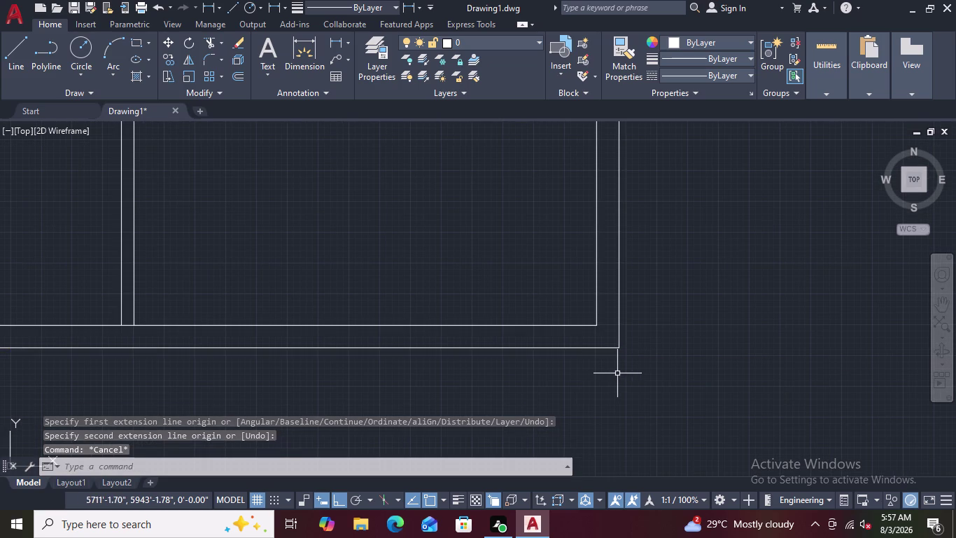
key(Escape)
scroll(down, 3)
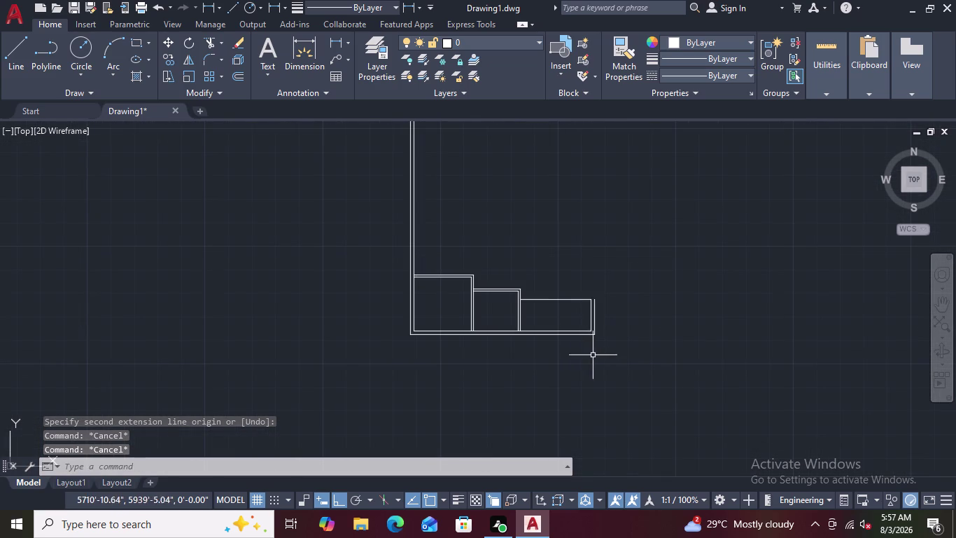
scroll(up, 3)
scroll(up, 3)
scroll(up, 3)
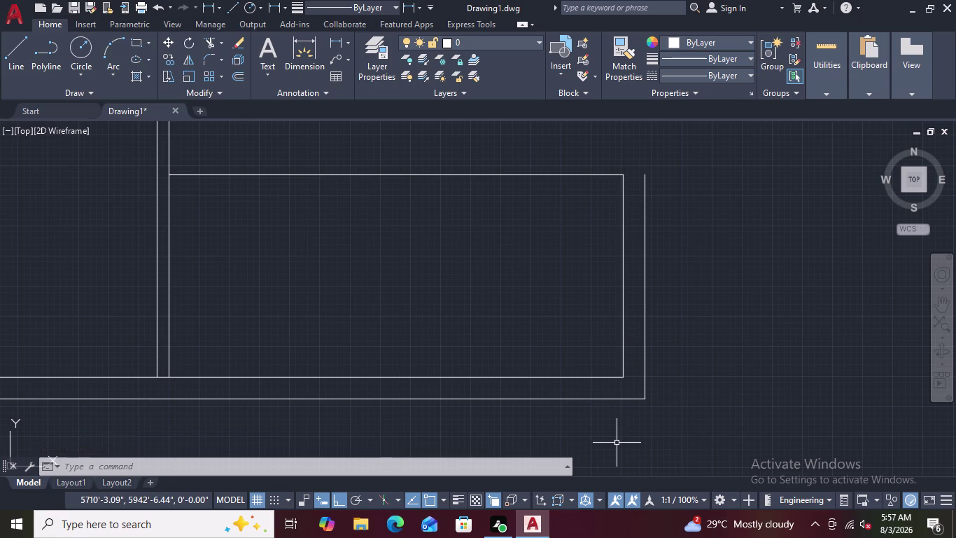
scroll(down, 3)
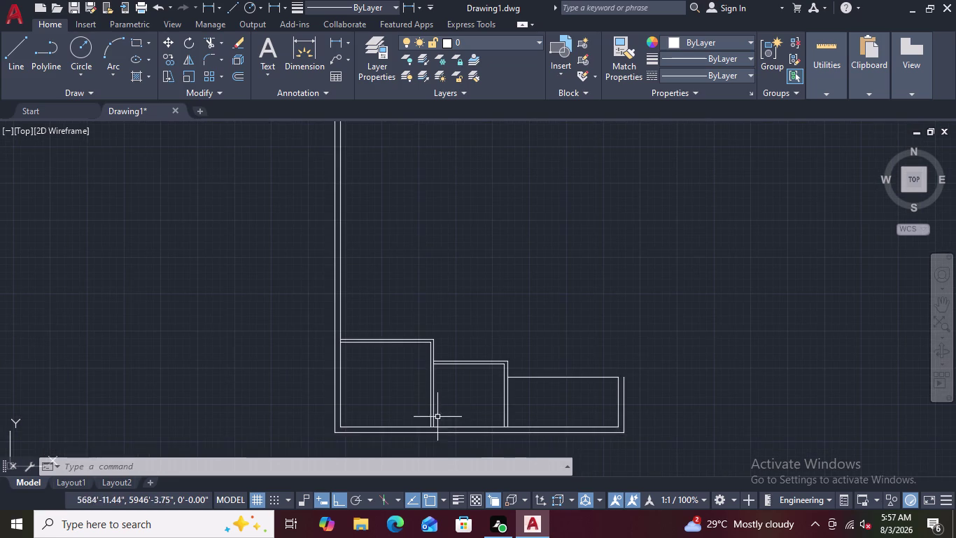
scroll(up, 3)
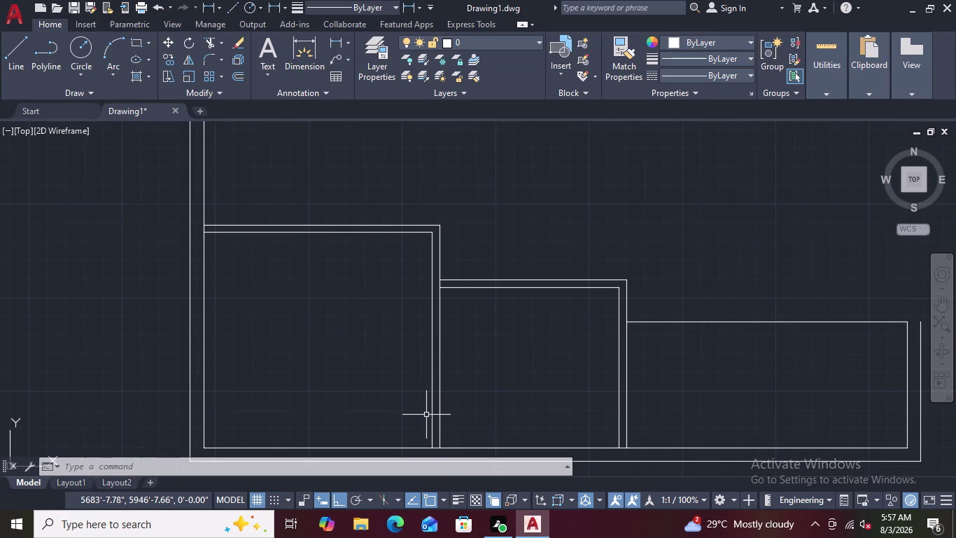
scroll(up, 3)
scroll(down, 3)
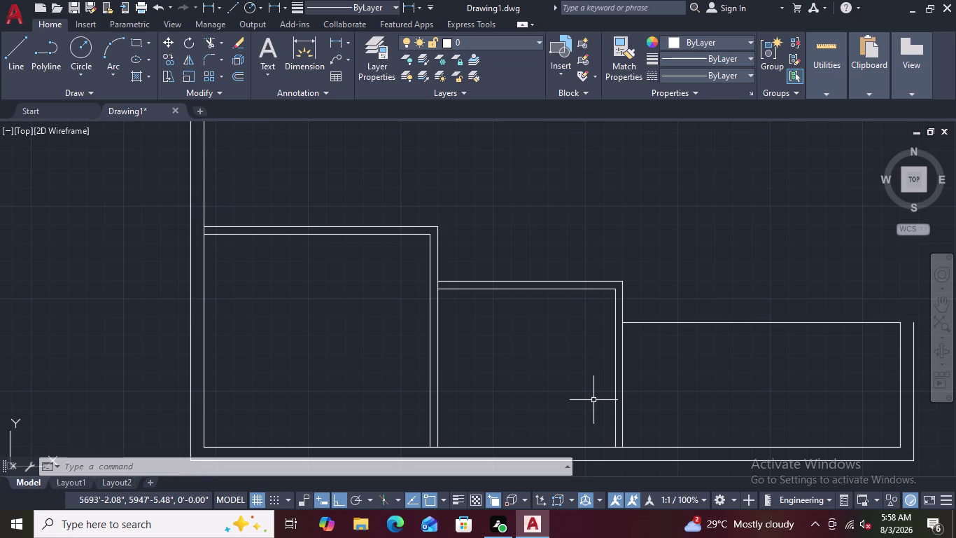
scroll(down, 3)
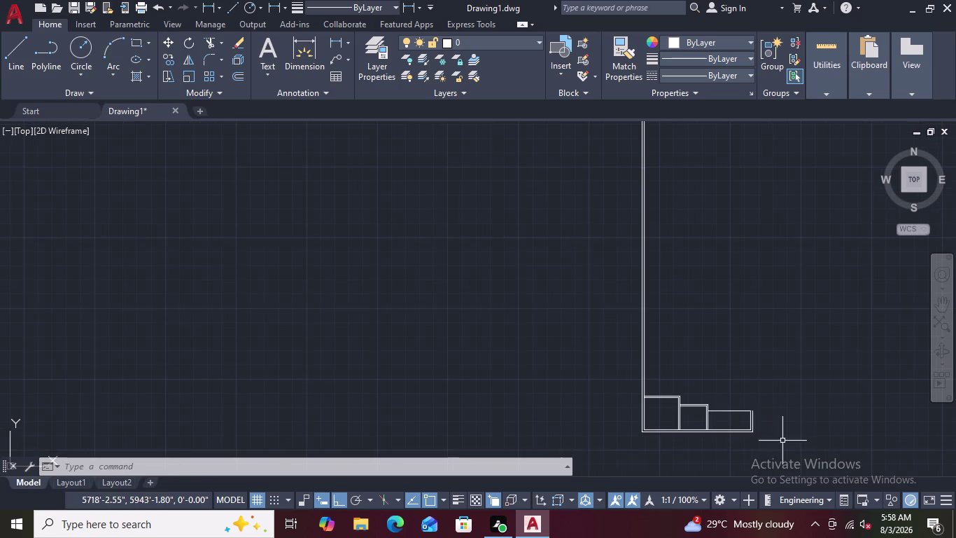
scroll(up, 3)
scroll(up, 3)
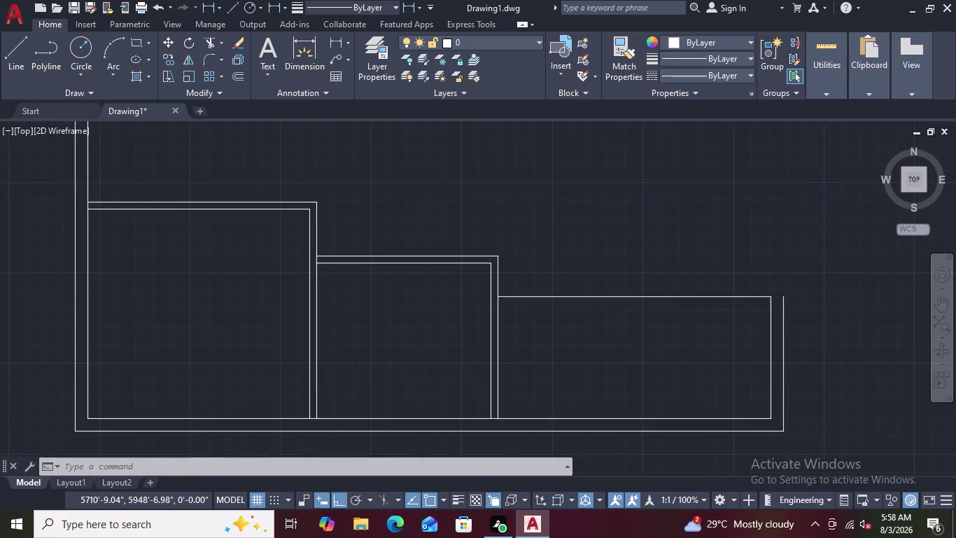